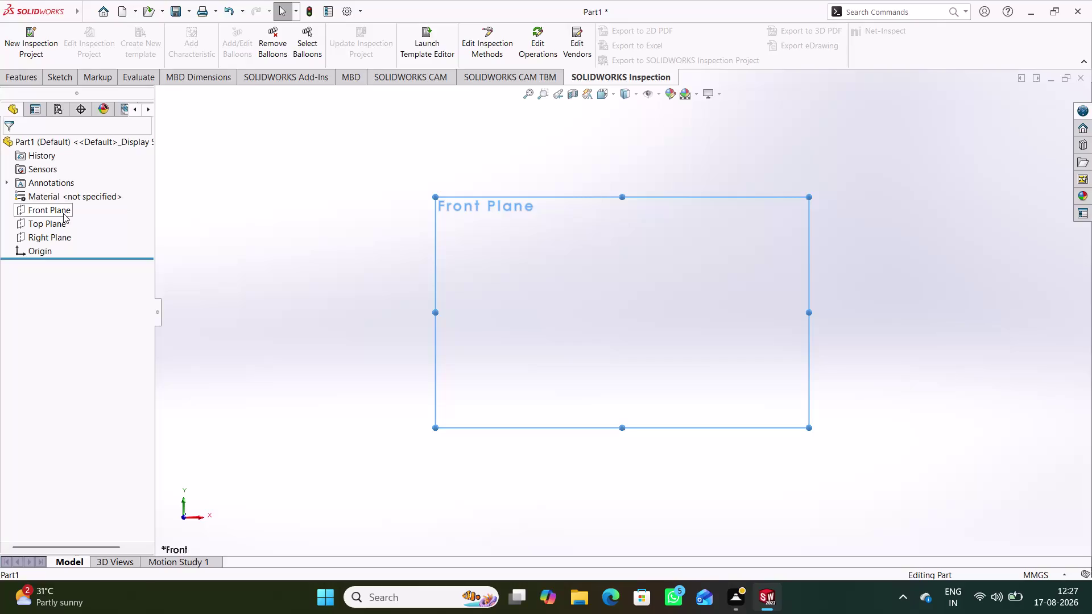
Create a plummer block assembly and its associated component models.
Start a new sketch on the Front Plane with the Line tool active.
click(76, 199)
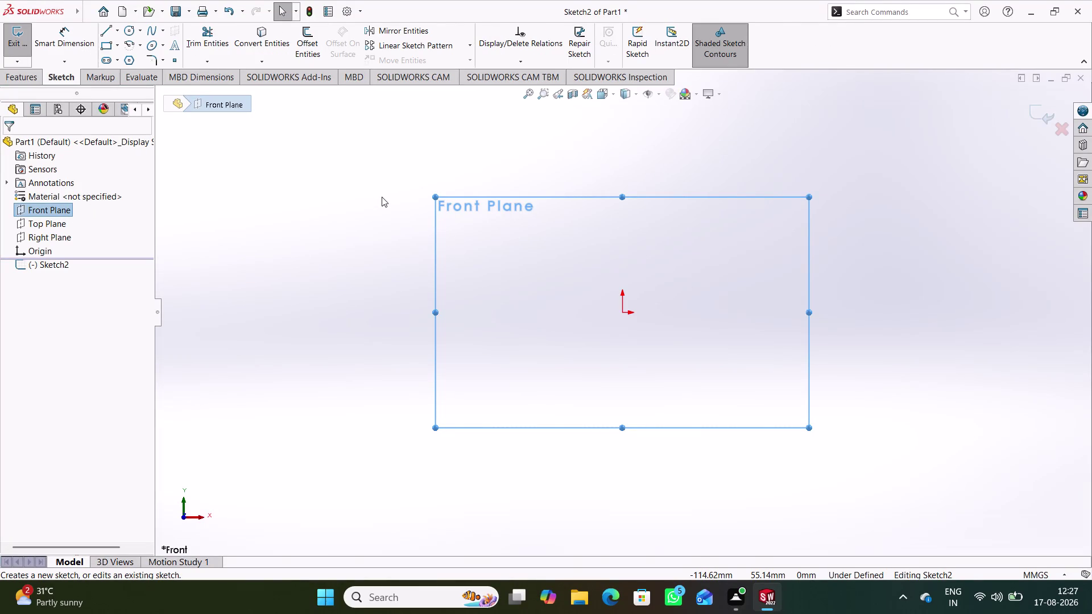
click(103, 31)
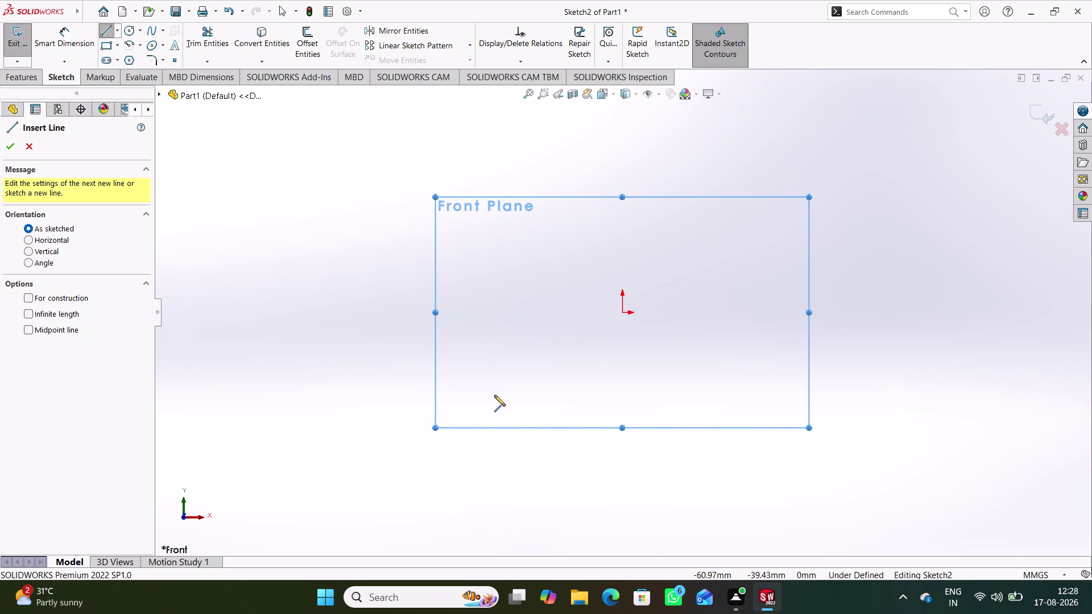
Draw the bottom feet, long base edge, slanted right side, right ledge, corner and tab side.
click(444, 415)
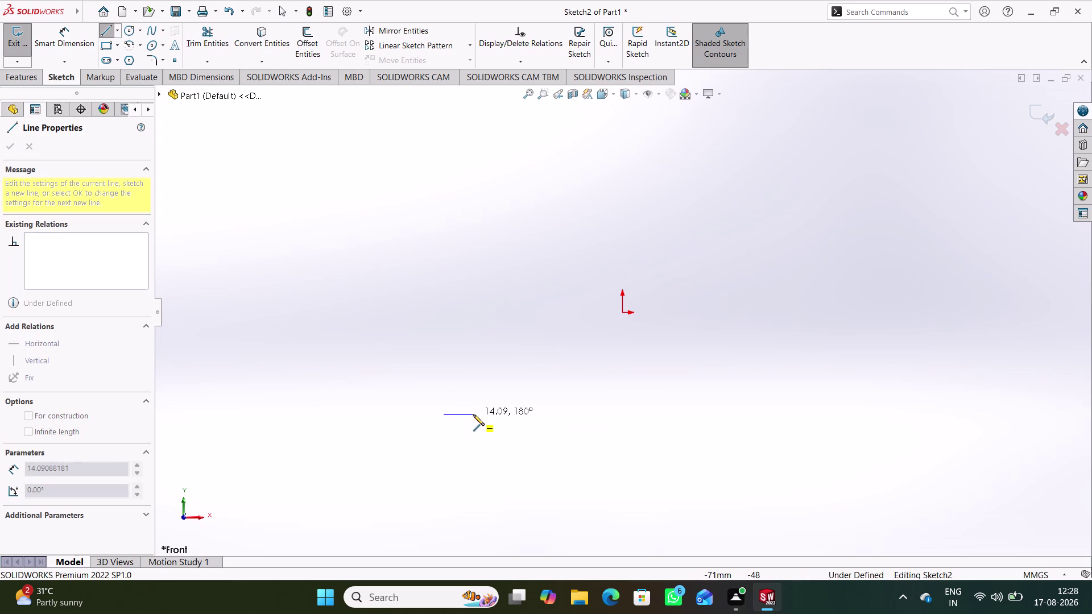
click(473, 414)
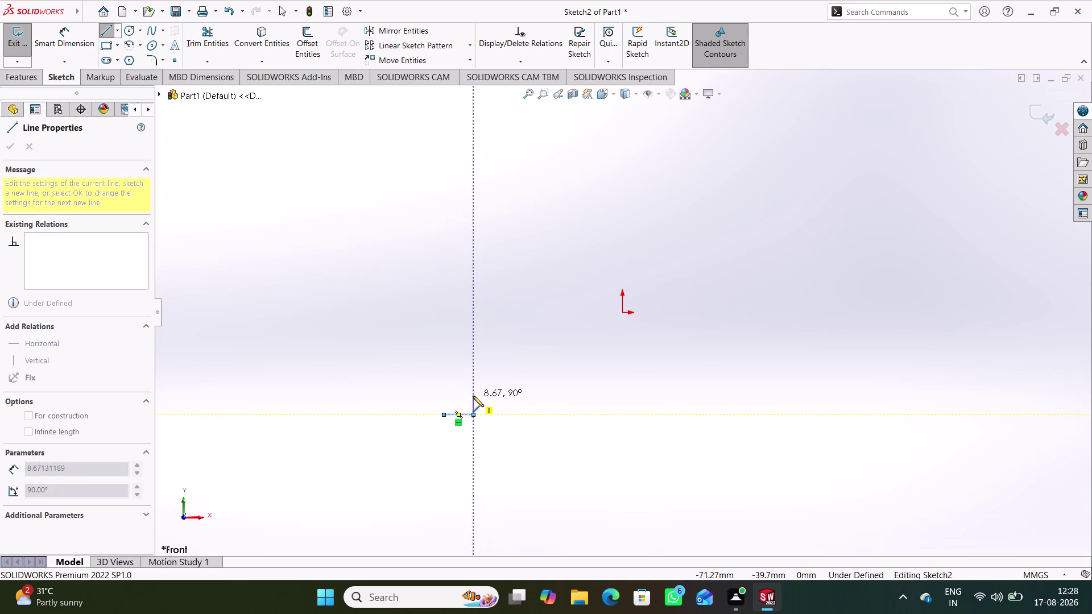
click(473, 396)
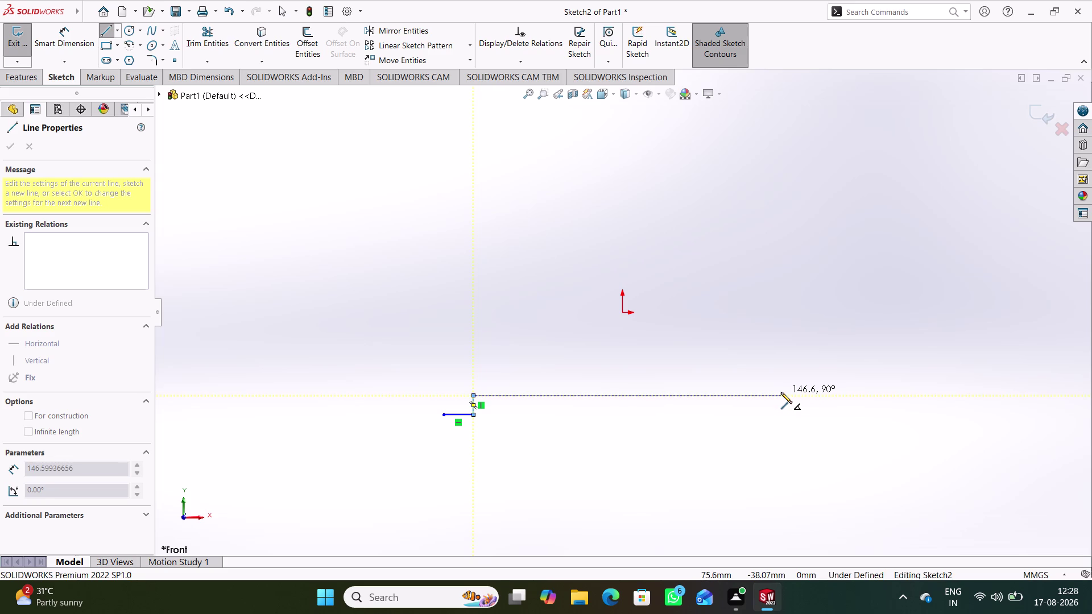
click(780, 392)
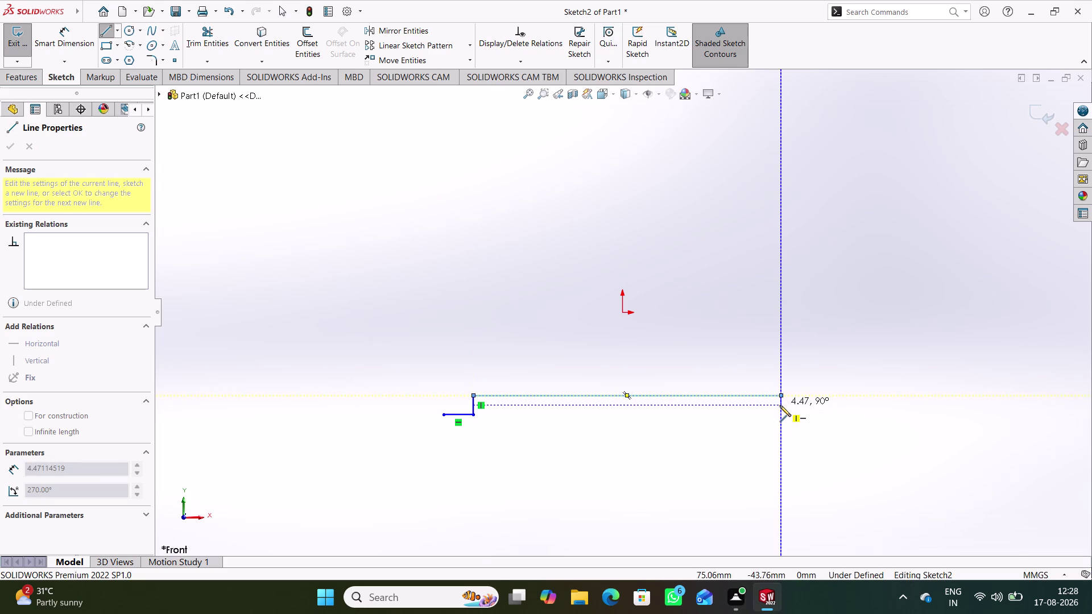
click(779, 415)
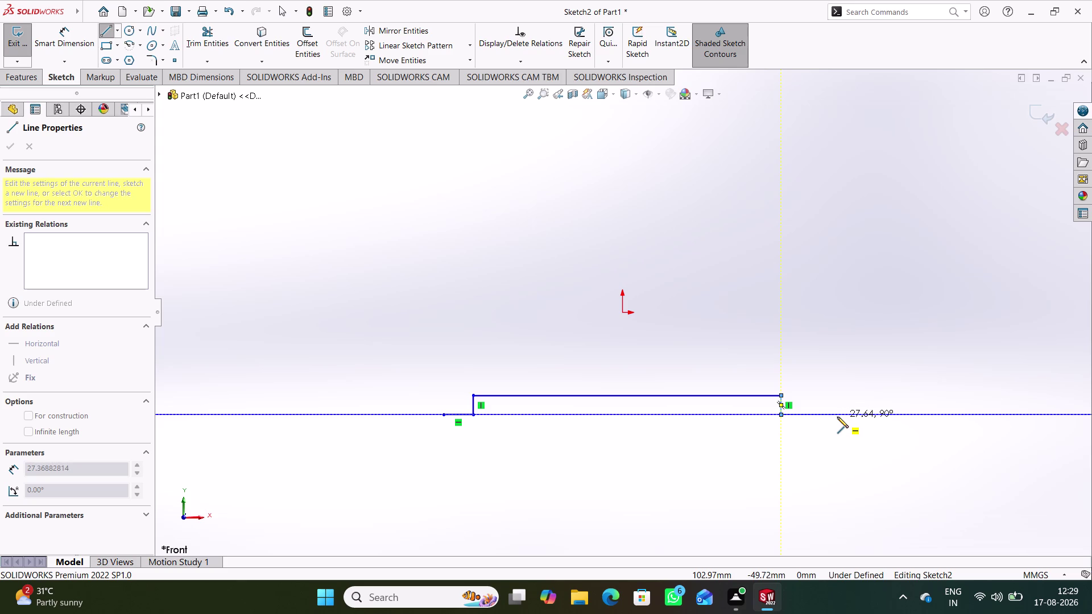
click(837, 417)
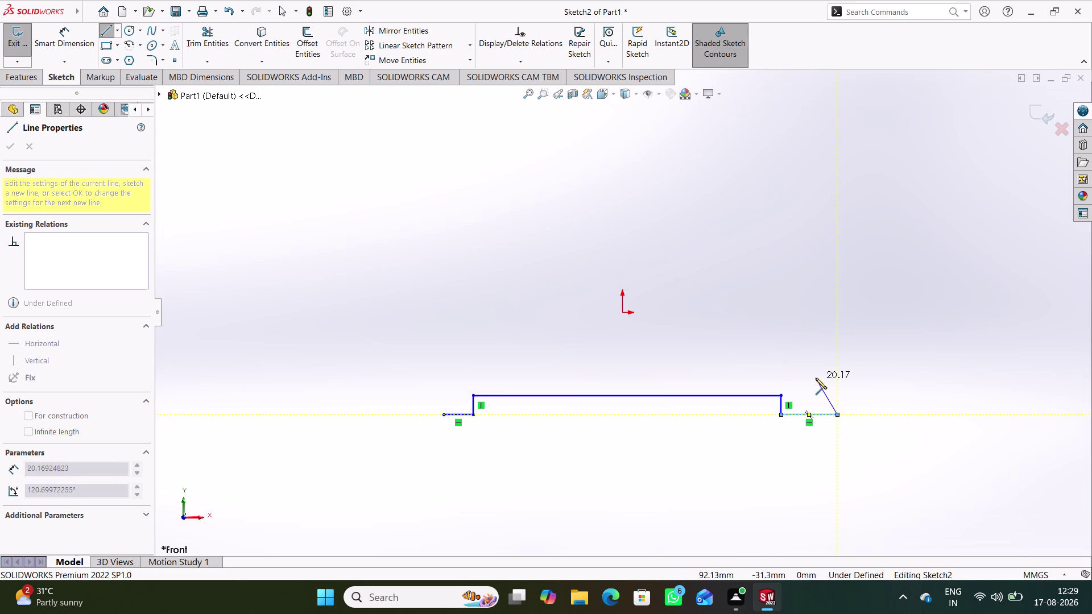
click(803, 352)
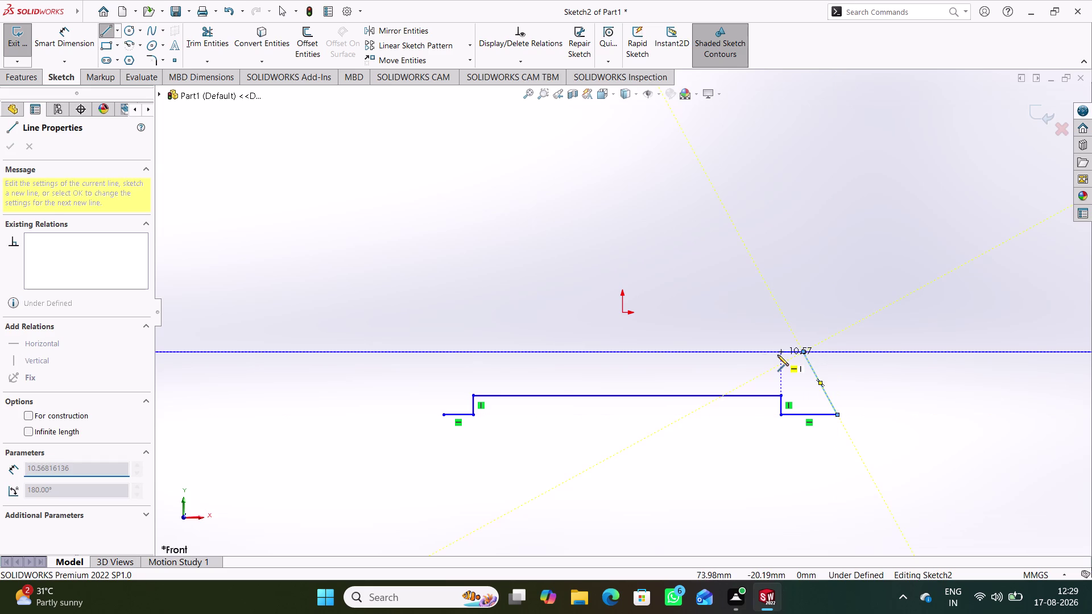
click(738, 356)
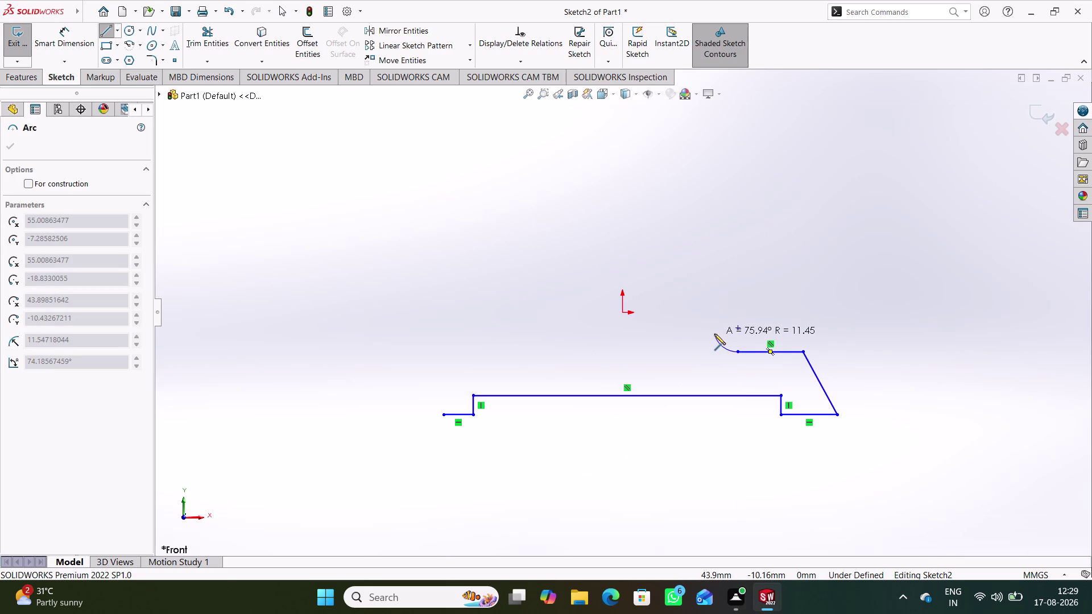
click(716, 331)
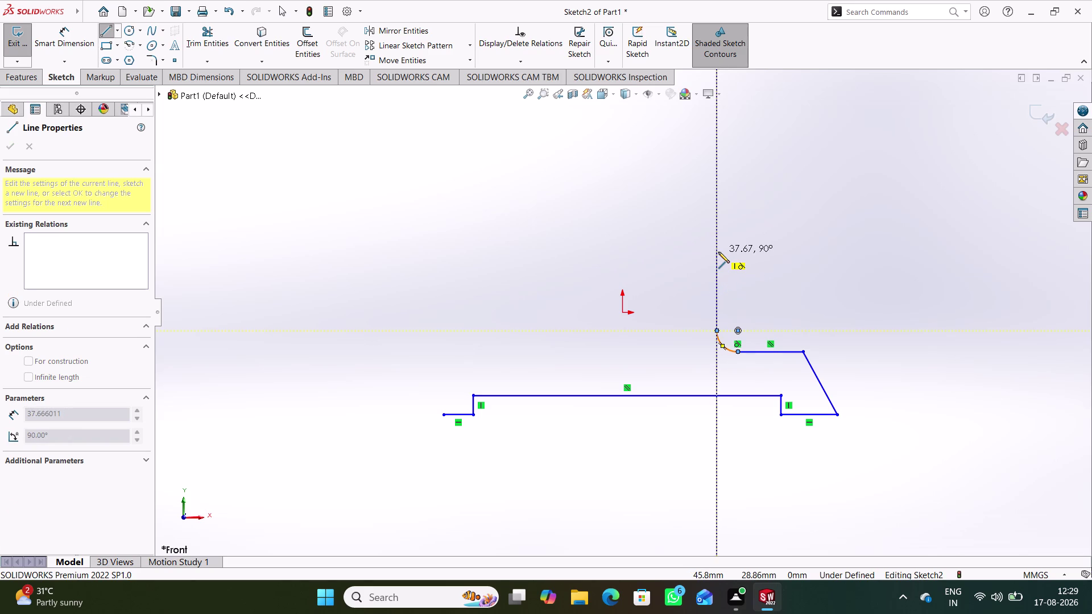
click(718, 252)
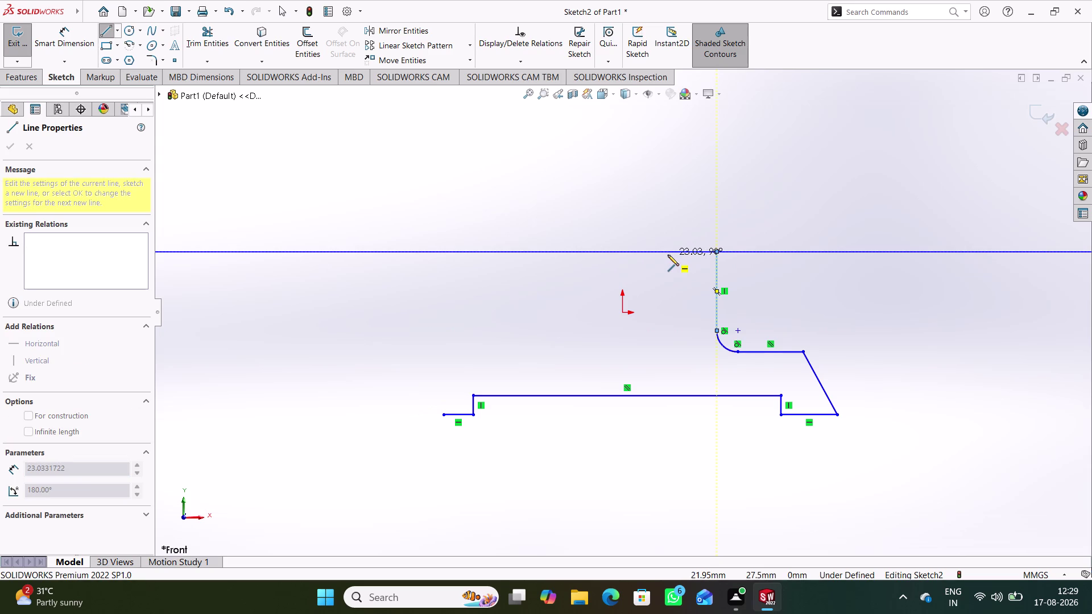
Continue the line chain across the right tab top, the central slot and the left tab.
click(668, 255)
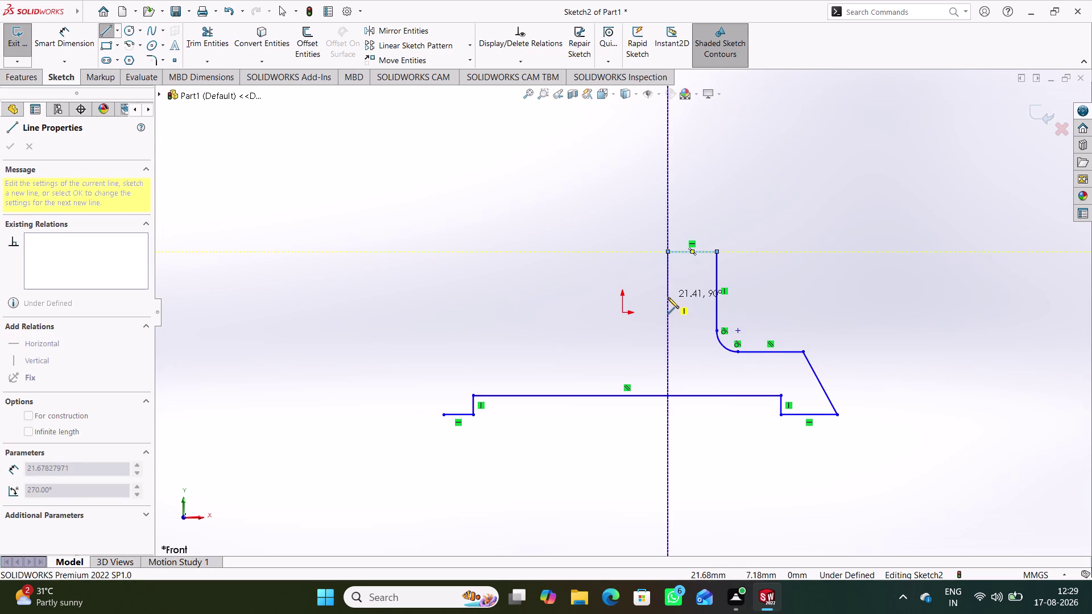
click(668, 310)
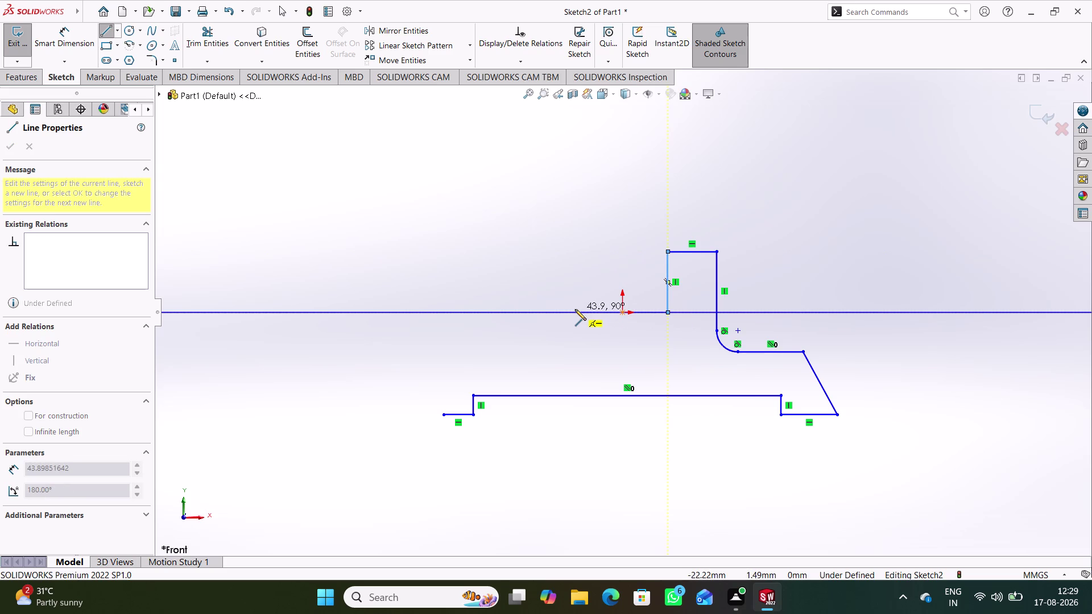
click(570, 311)
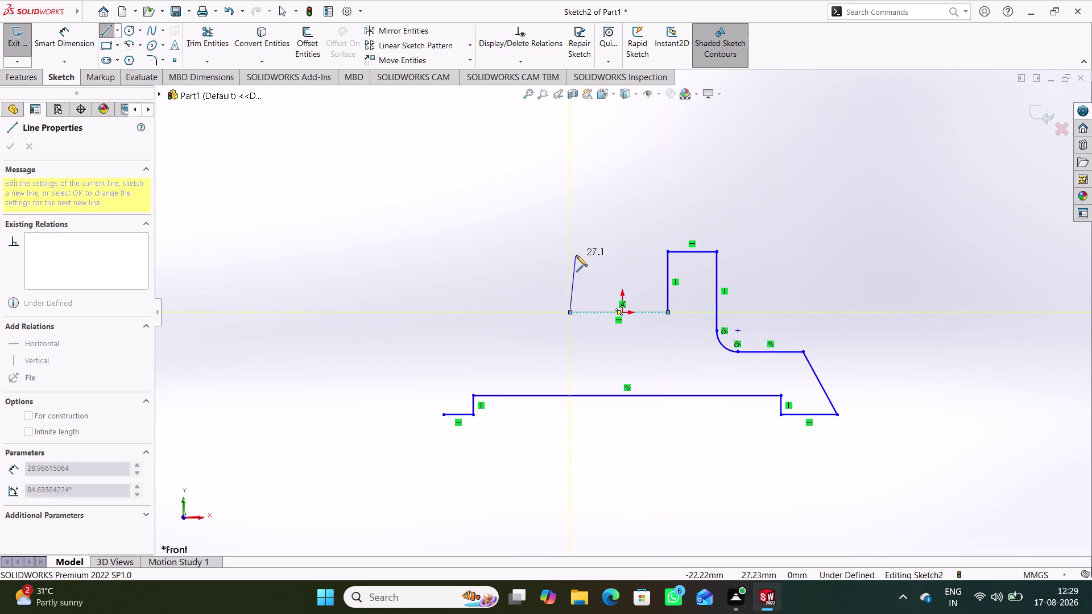
click(570, 252)
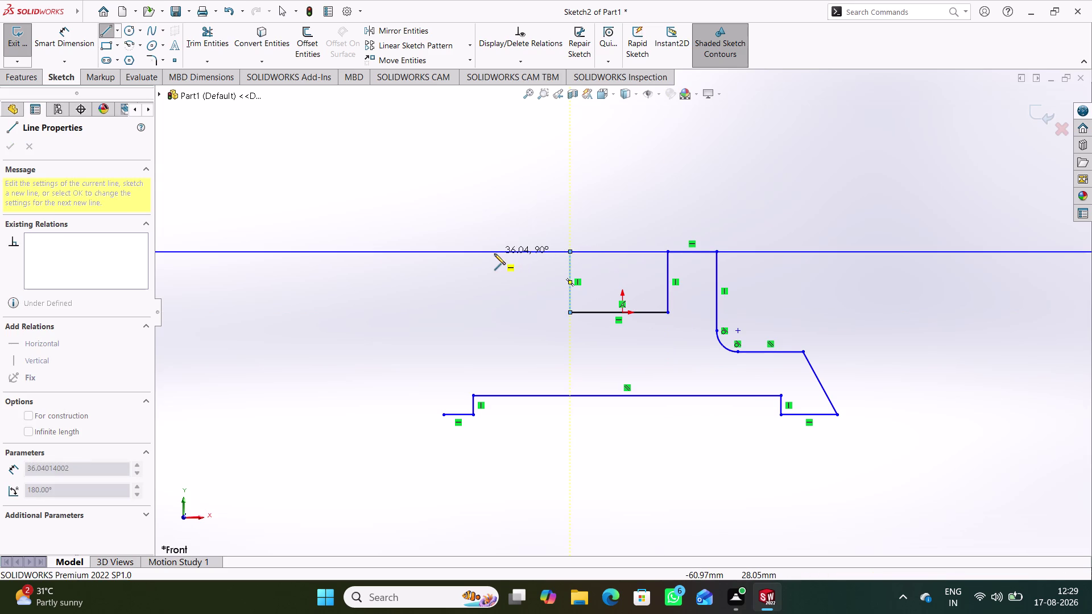
click(521, 255)
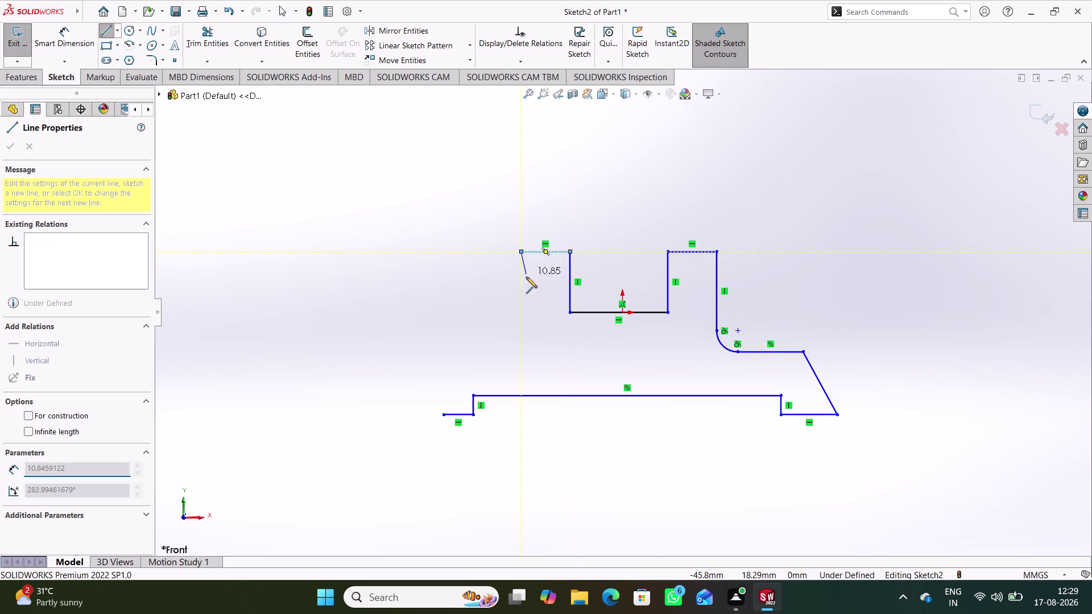
click(521, 332)
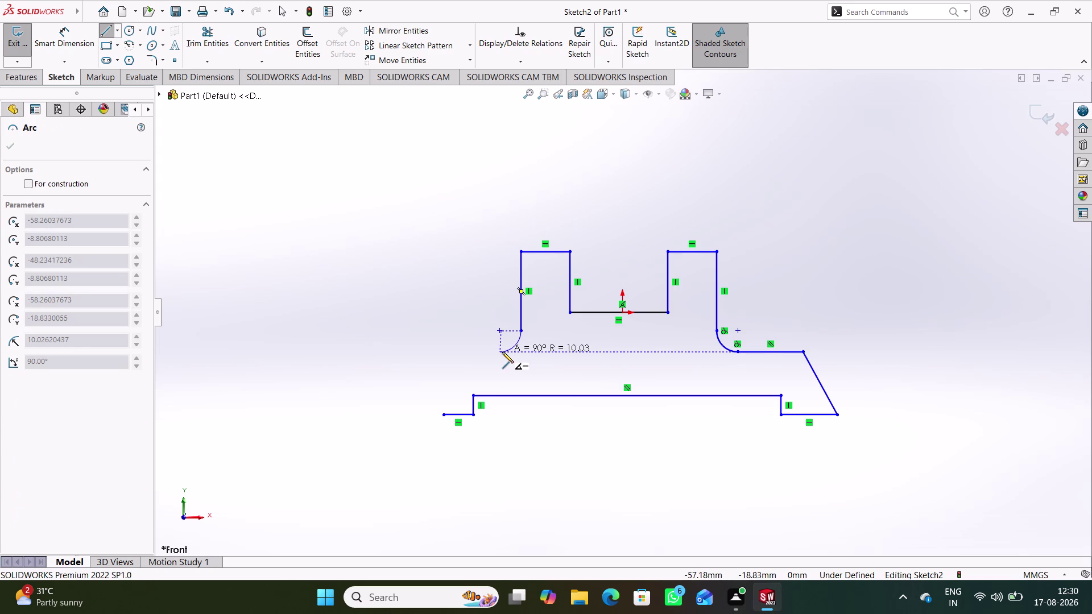
Add the left rounded corner and ledge, close at the start point, and end the chain.
click(502, 352)
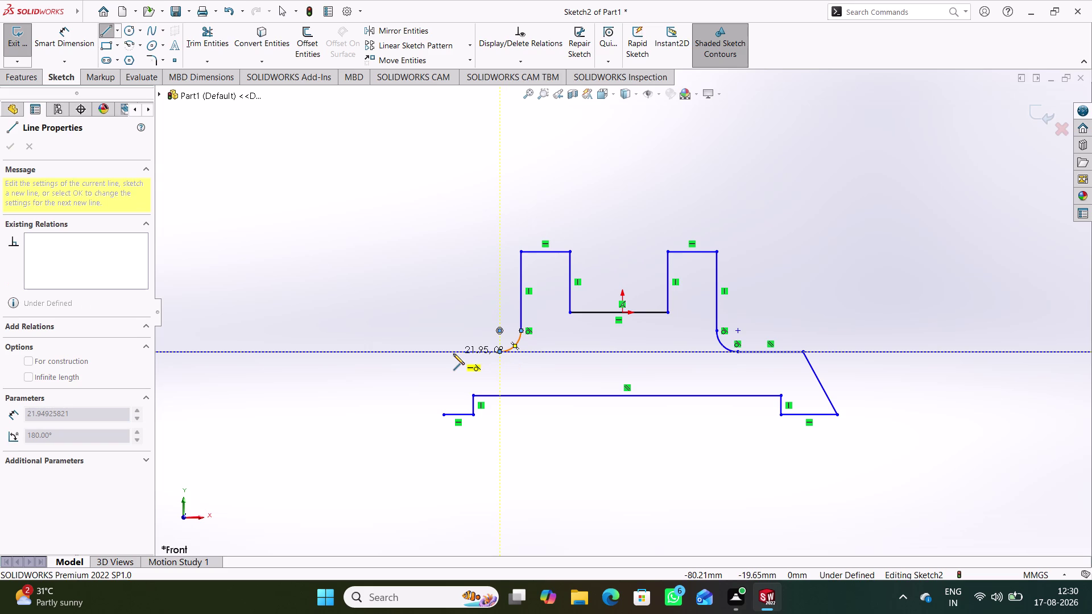
click(453, 354)
click(445, 414)
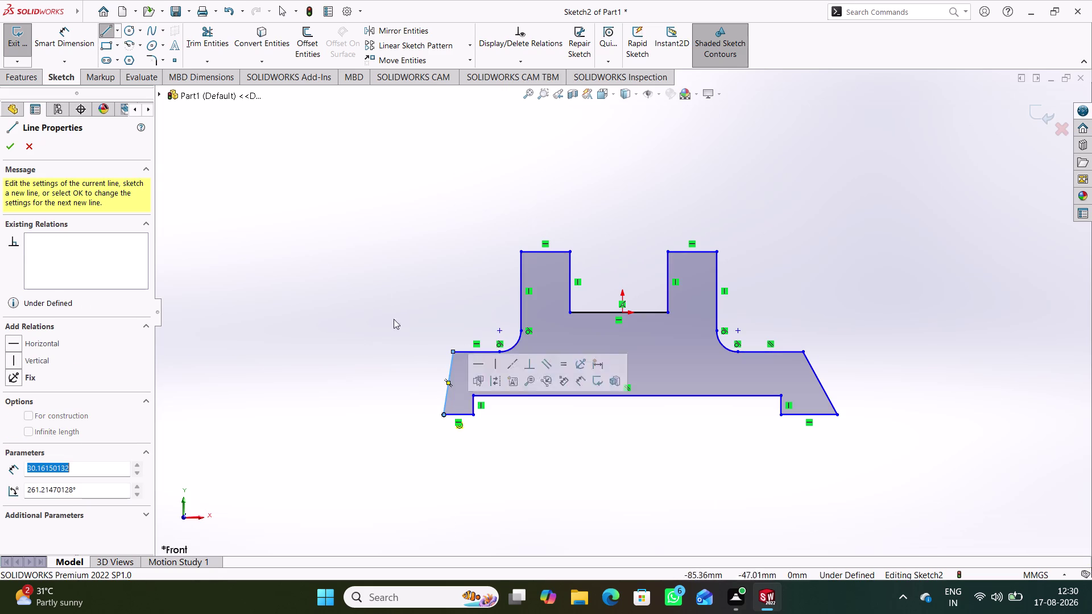
right_click(366, 283)
click(400, 292)
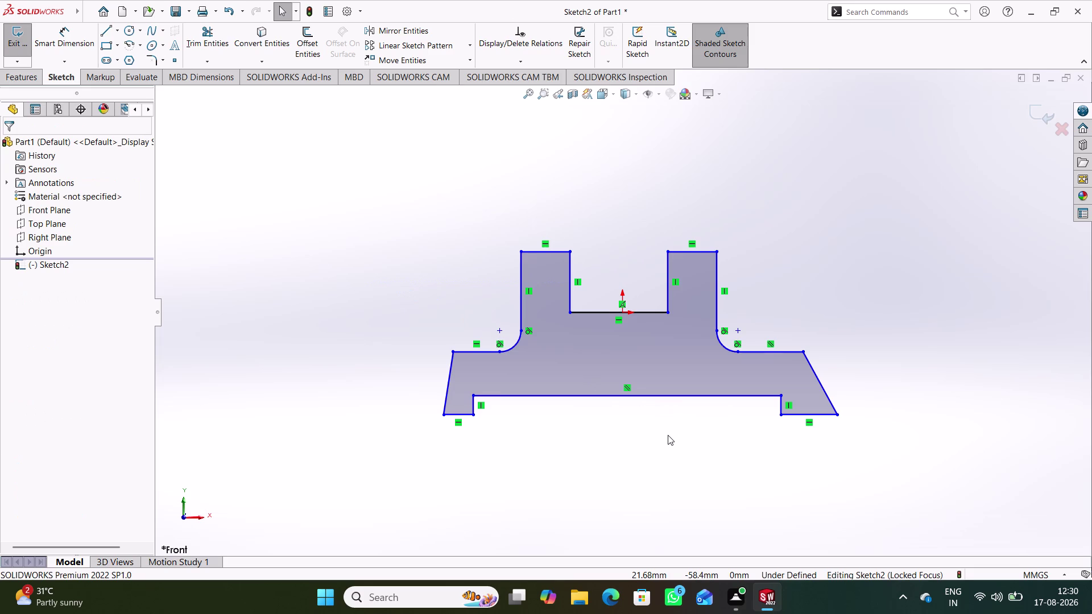
click(654, 449)
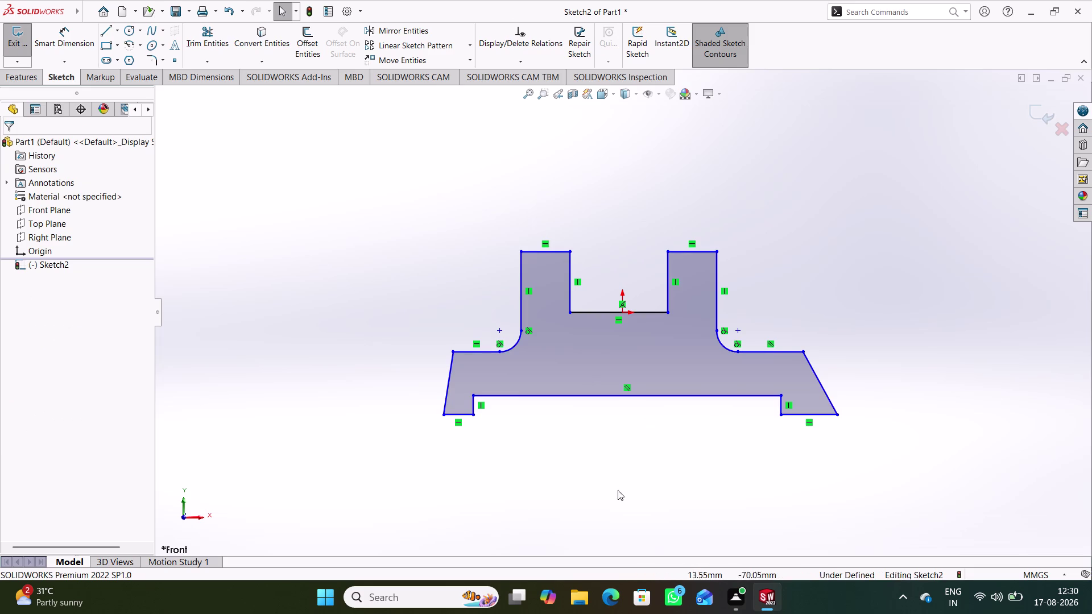
Draw a vertical construction centerline from the origin down to the bracket's base edge.
click(111, 26)
click(178, 114)
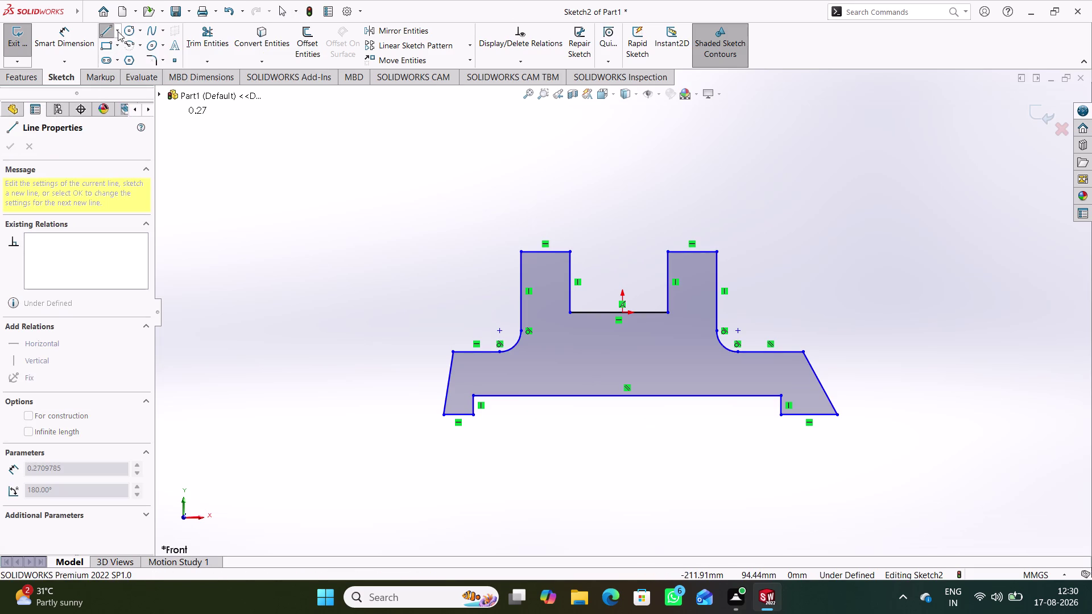
click(117, 32)
click(133, 60)
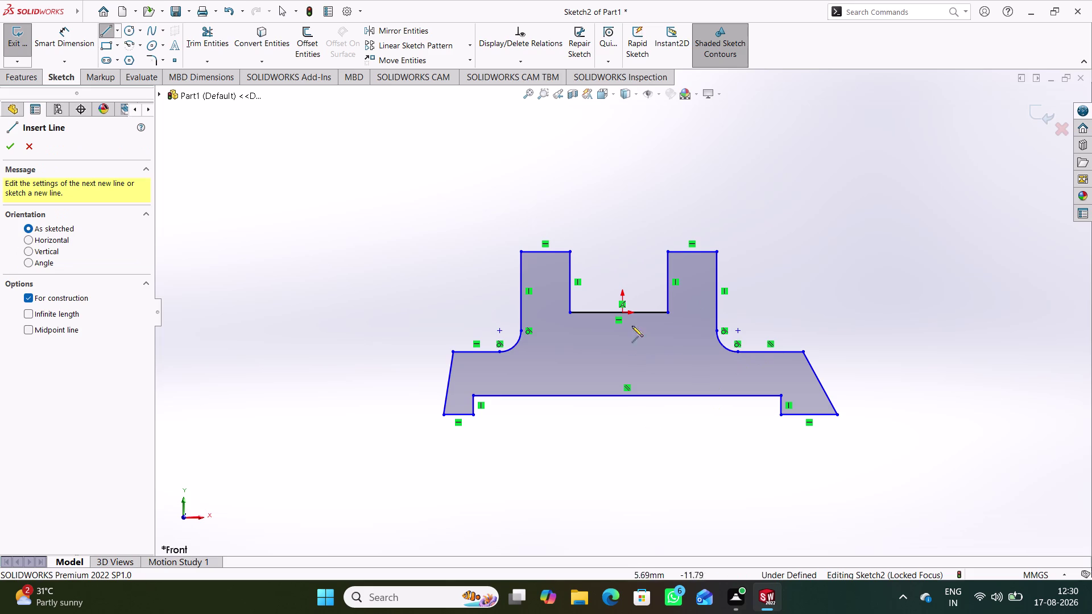
click(621, 311)
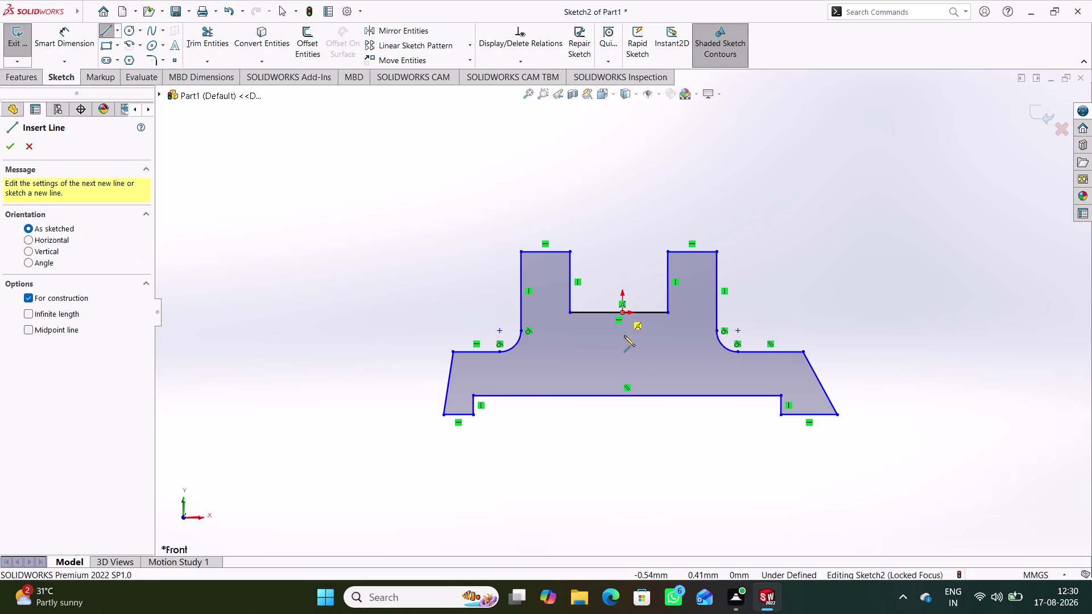
click(622, 398)
right_click(446, 256)
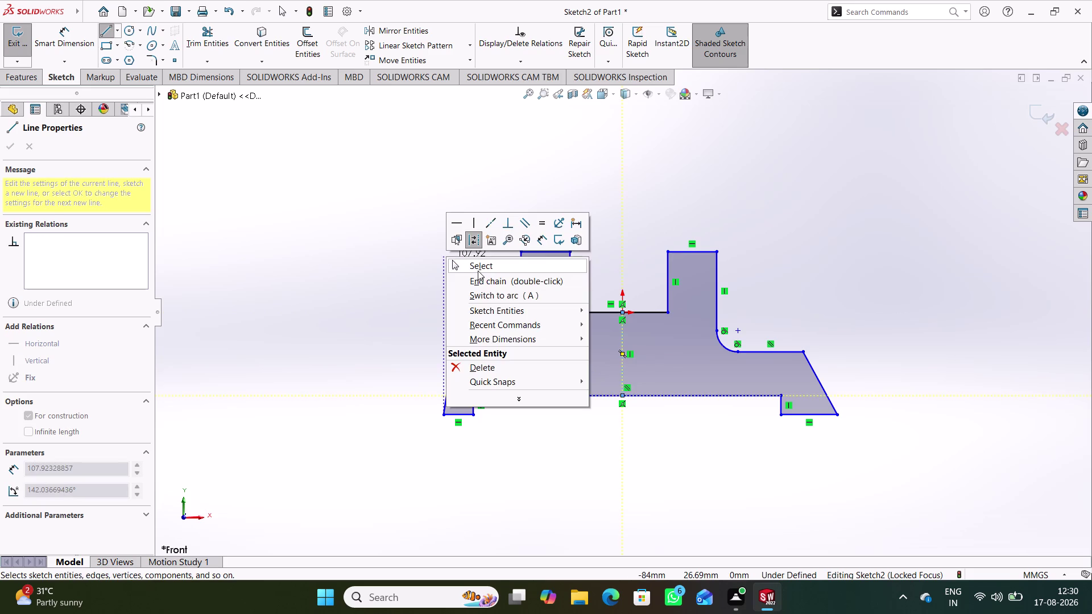
click(478, 264)
click(571, 422)
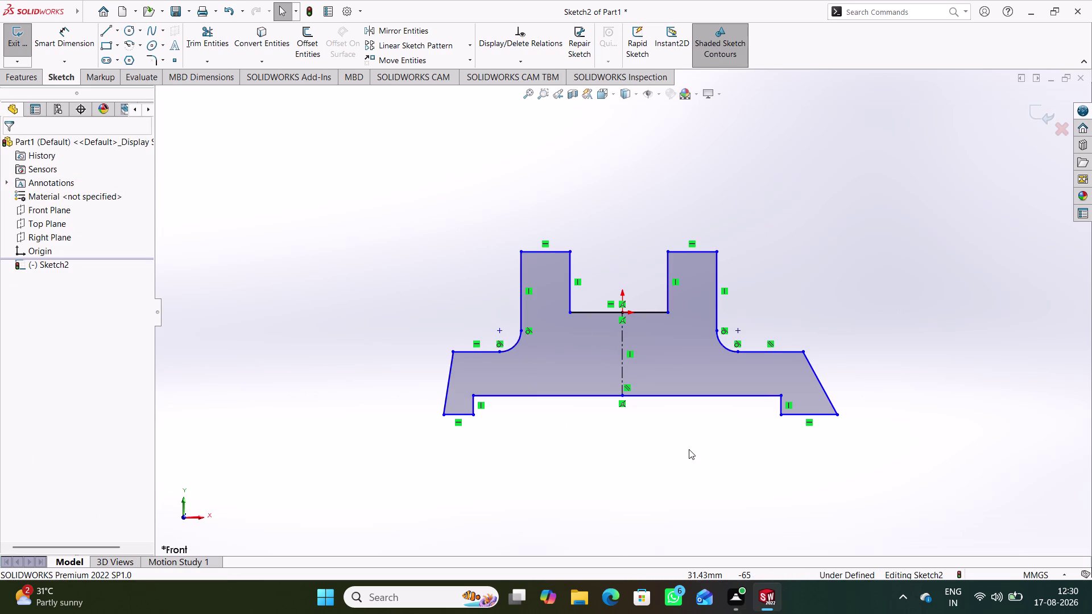
Make the two slanted sides symmetric about the centreline.
click(823, 386)
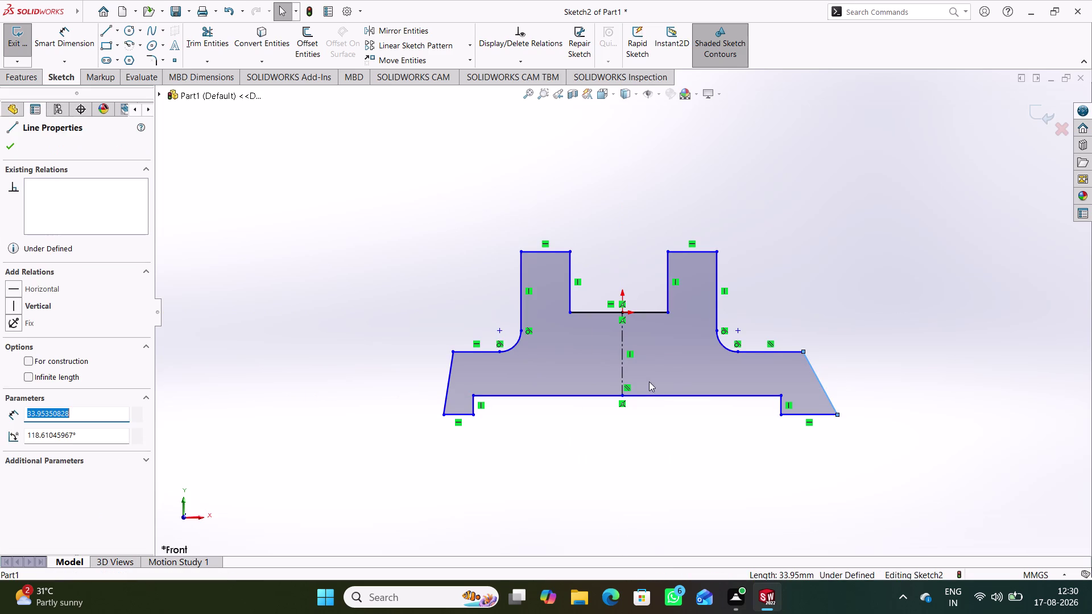
click(623, 367)
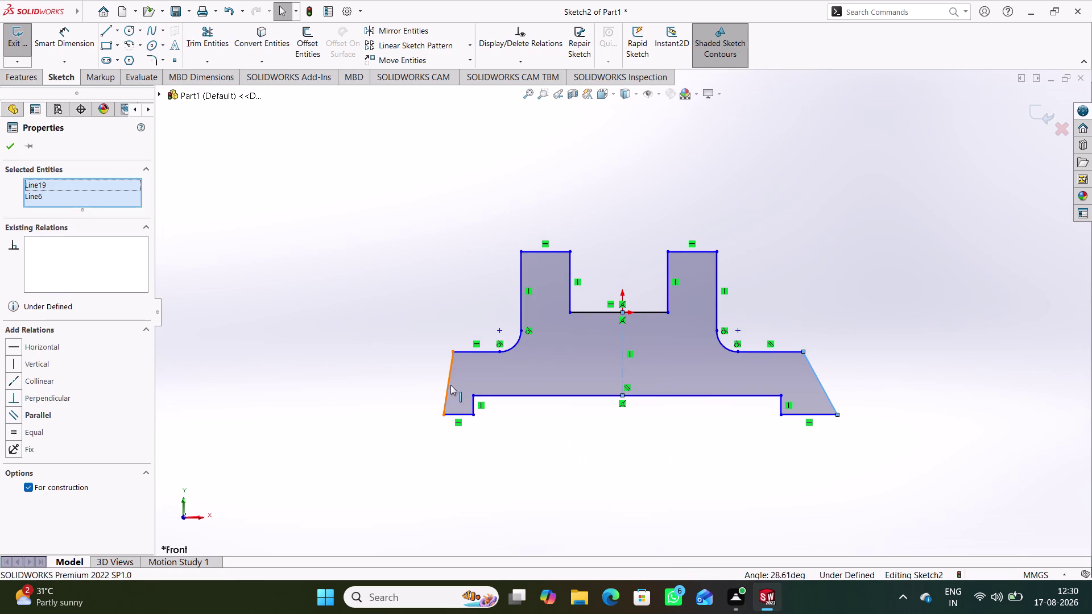
click(450, 384)
right_click(407, 272)
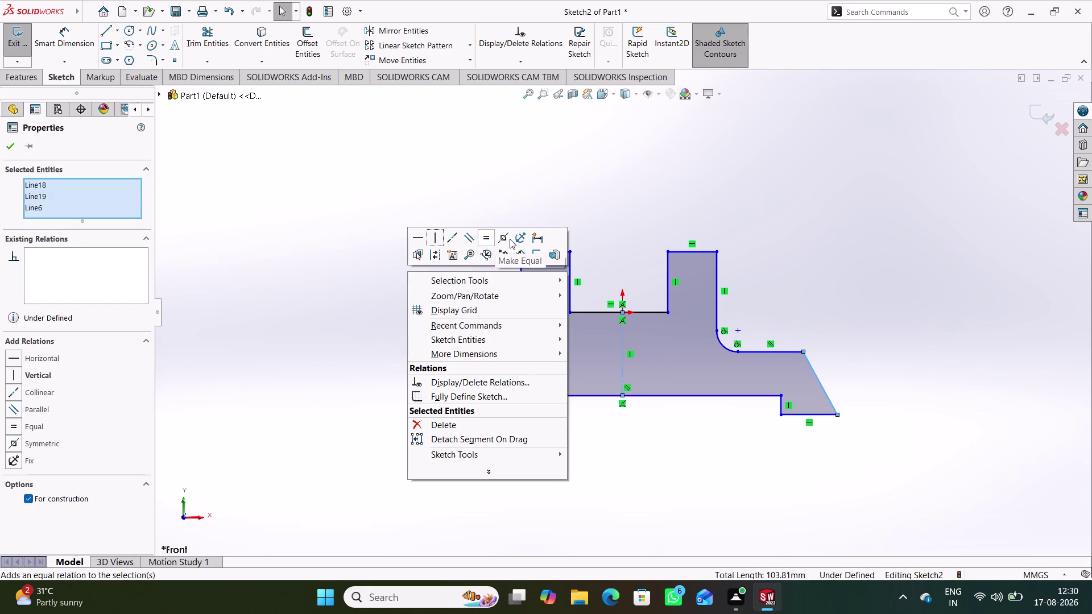
click(504, 239)
click(466, 496)
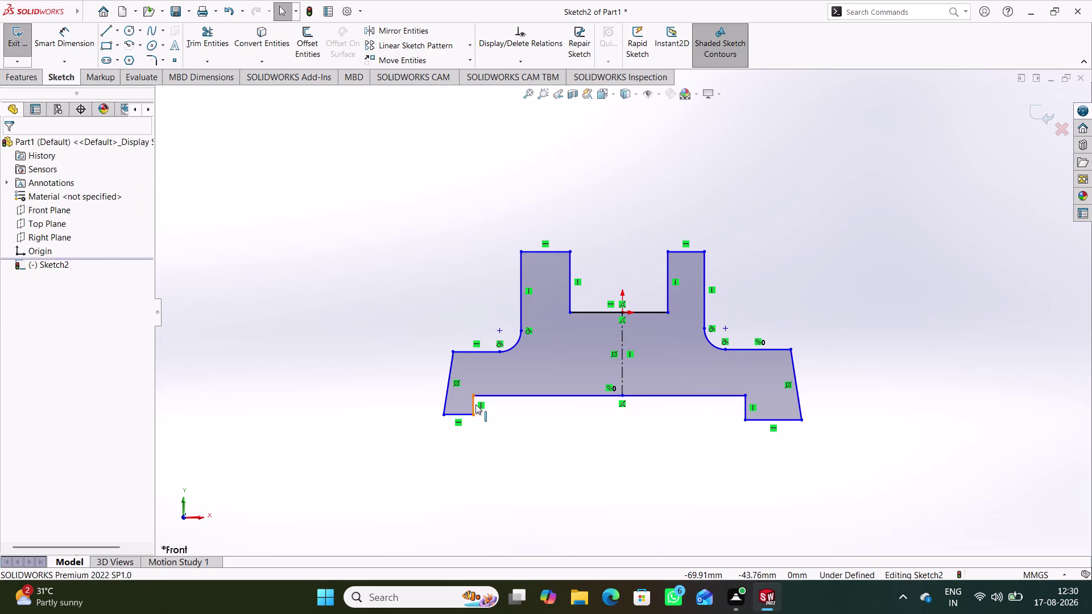
Make the left and right bottom leg edges symmetric about the centreline.
click(476, 404)
click(744, 413)
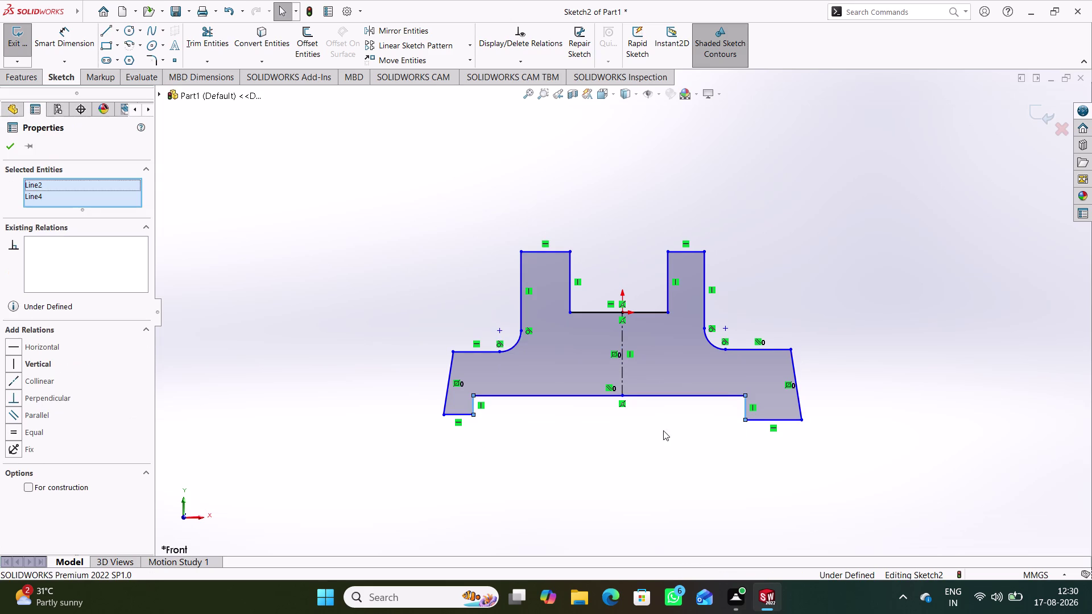
click(623, 375)
right_click(564, 460)
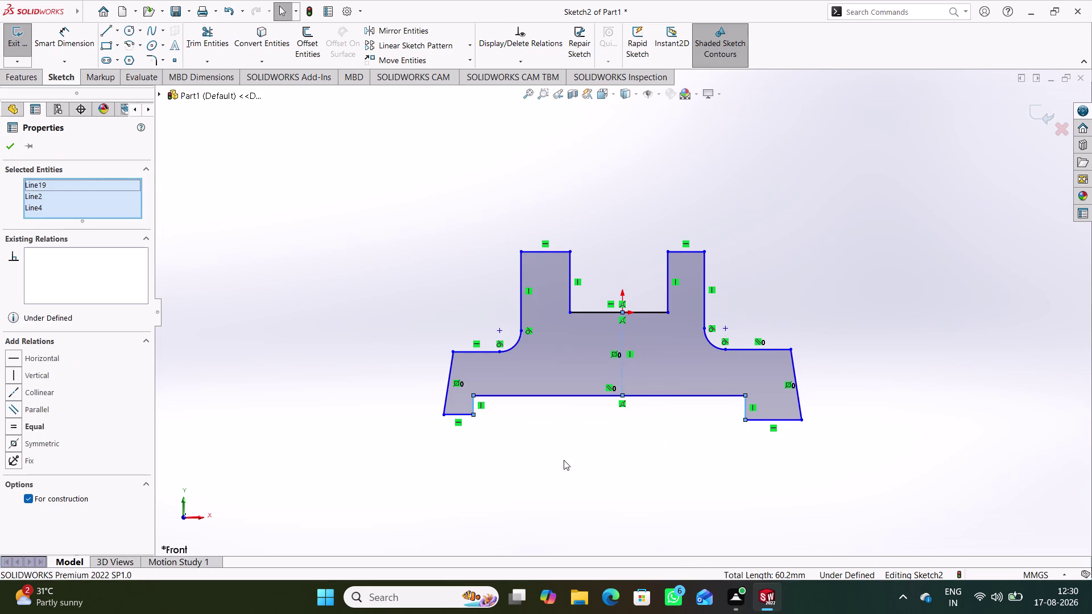
click(661, 376)
click(651, 459)
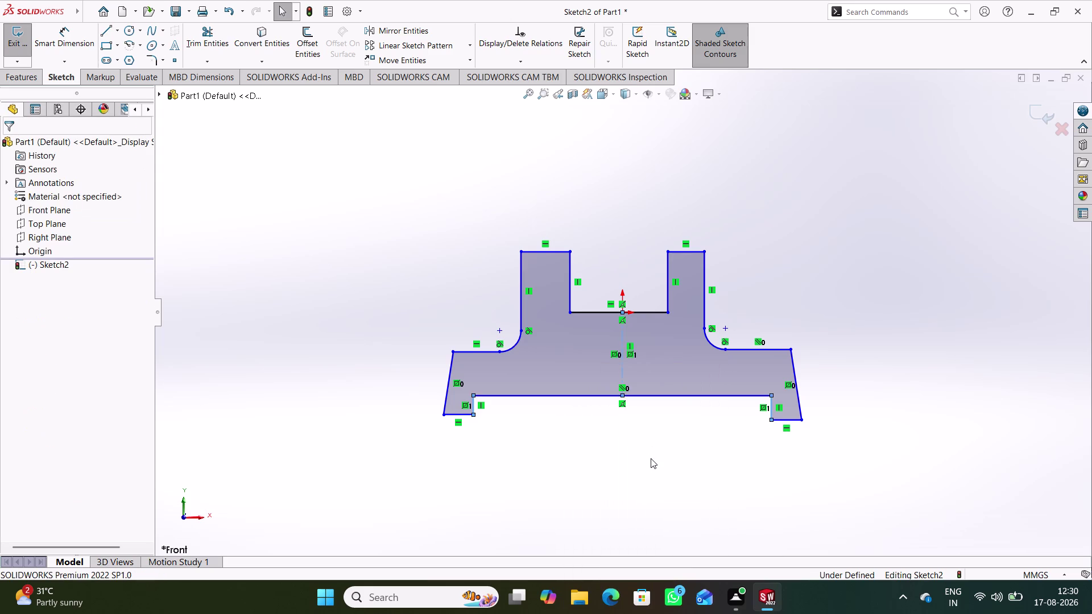
Make the left and right bottom foot edges collinear.
click(465, 416)
click(781, 419)
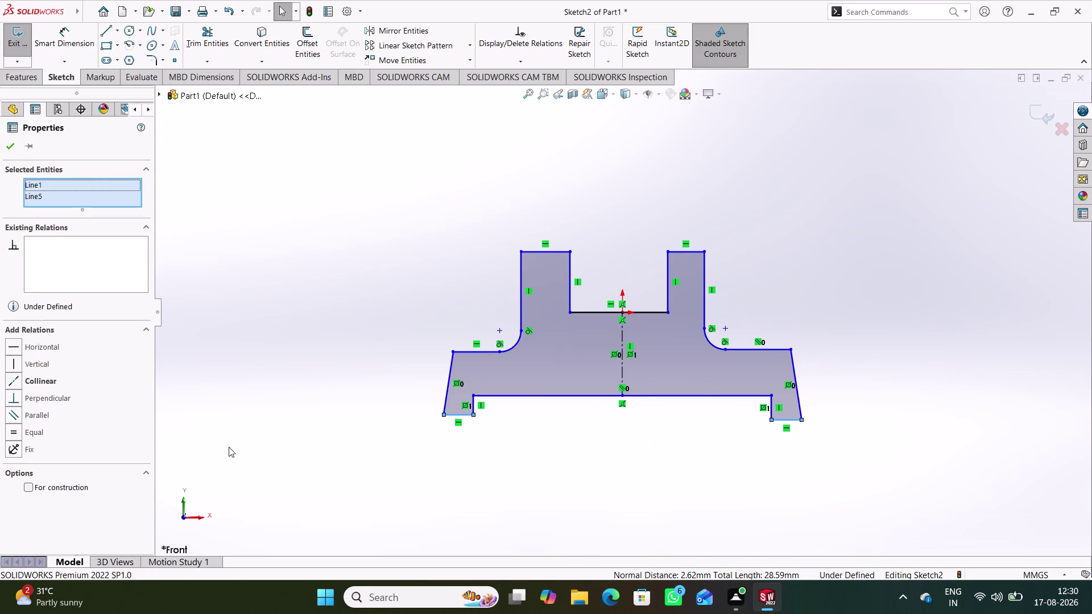
right_click(237, 417)
click(284, 374)
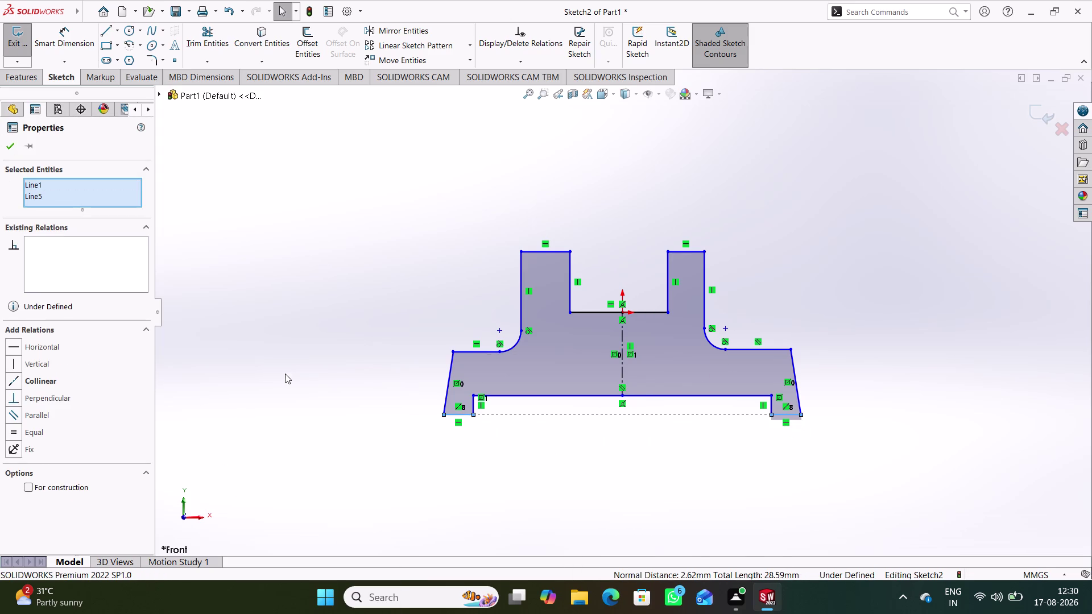
click(505, 434)
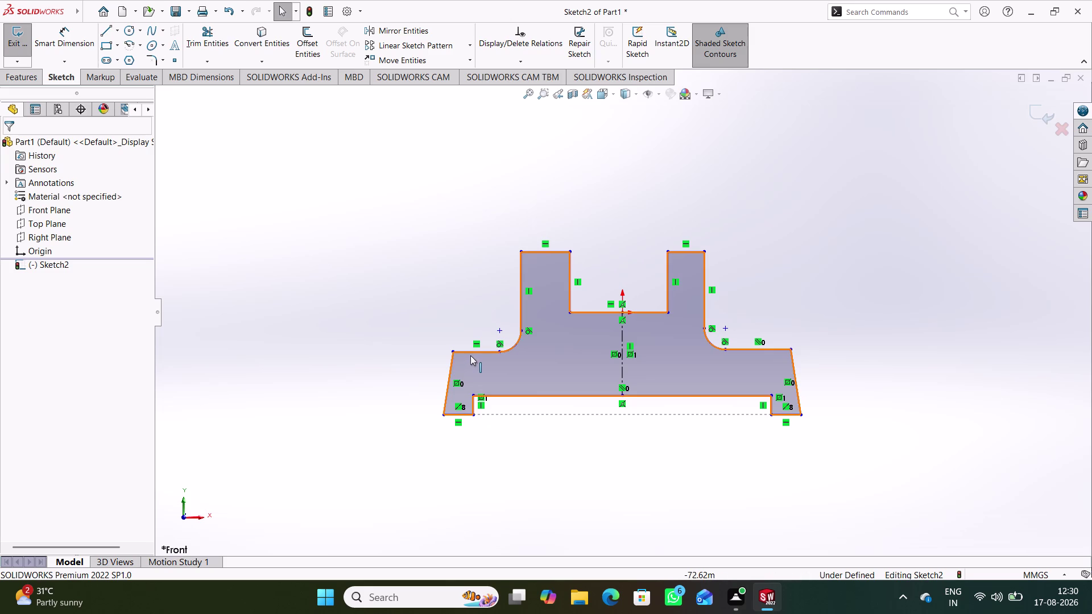
Make the left and right top shoulder edges collinear.
click(470, 355)
click(764, 351)
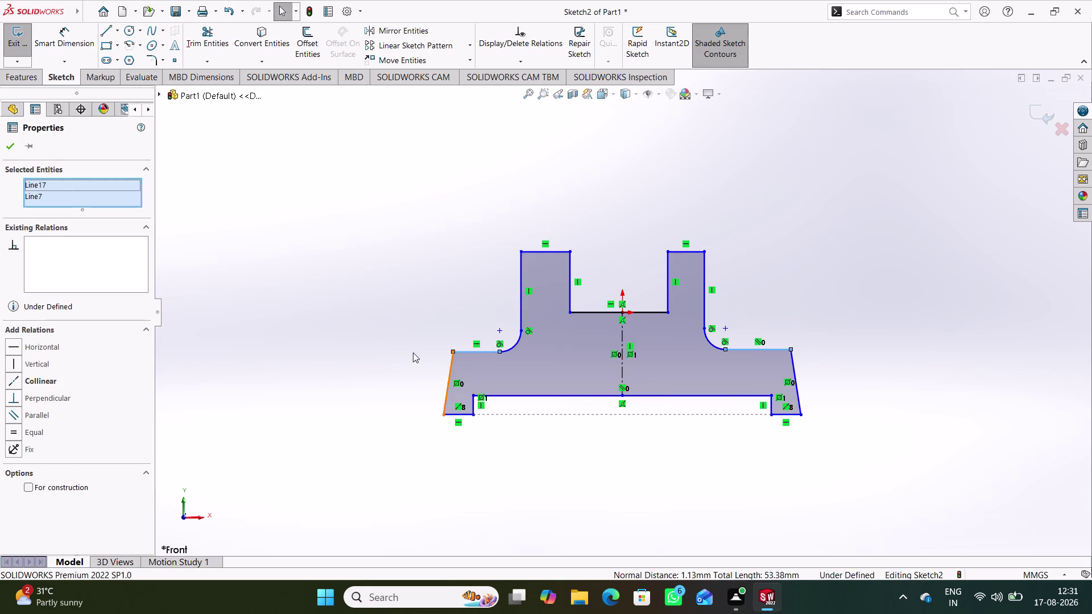
right_click(411, 350)
click(453, 318)
click(584, 458)
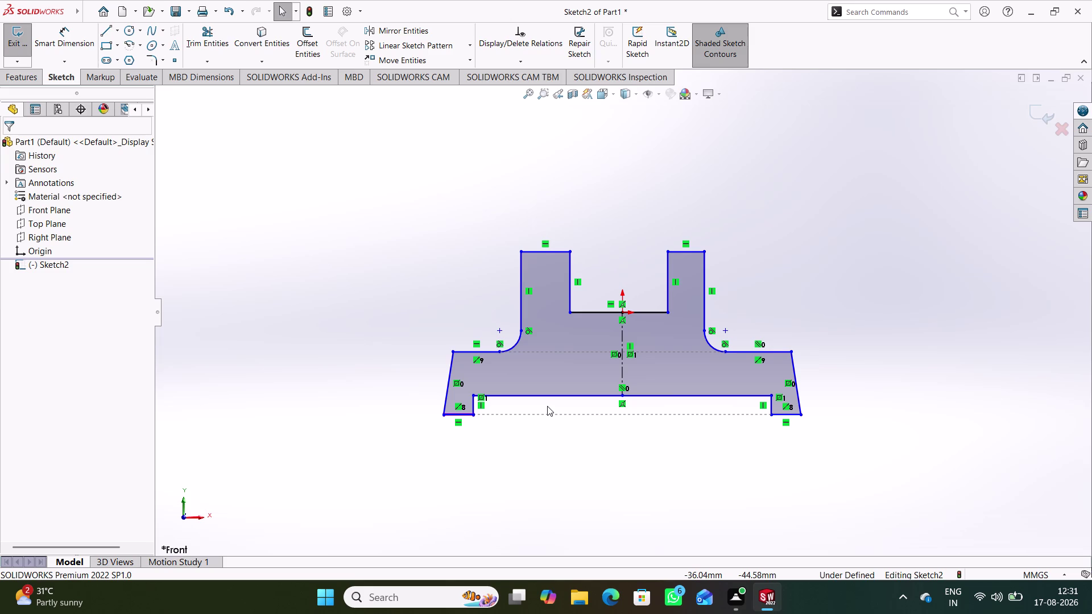
Make the outer walls of both uprights symmetric about the centreline.
click(522, 308)
click(705, 301)
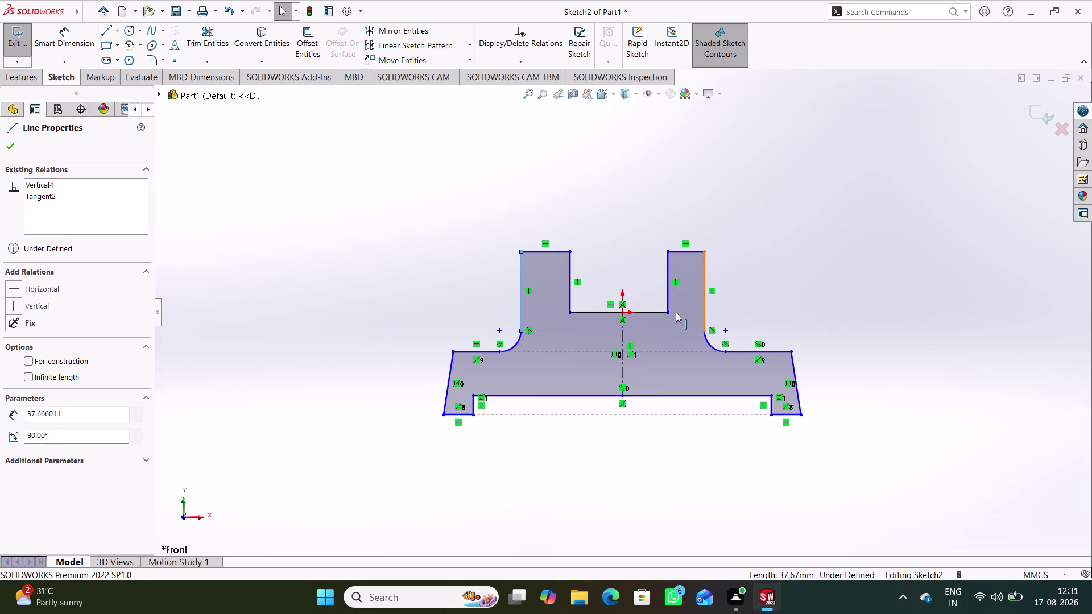
click(621, 336)
right_click(389, 283)
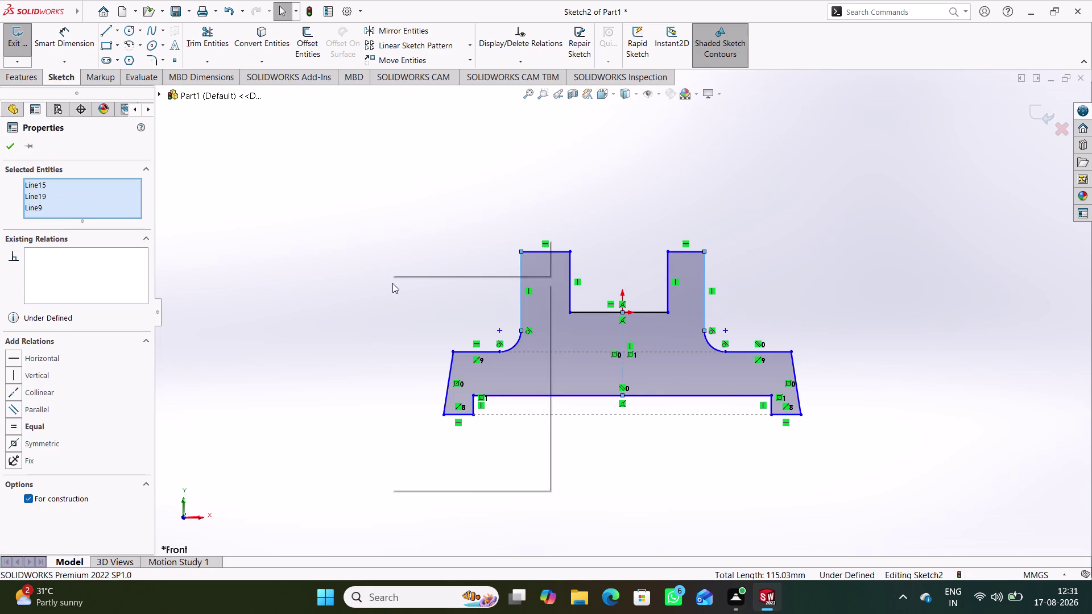
click(485, 250)
click(414, 267)
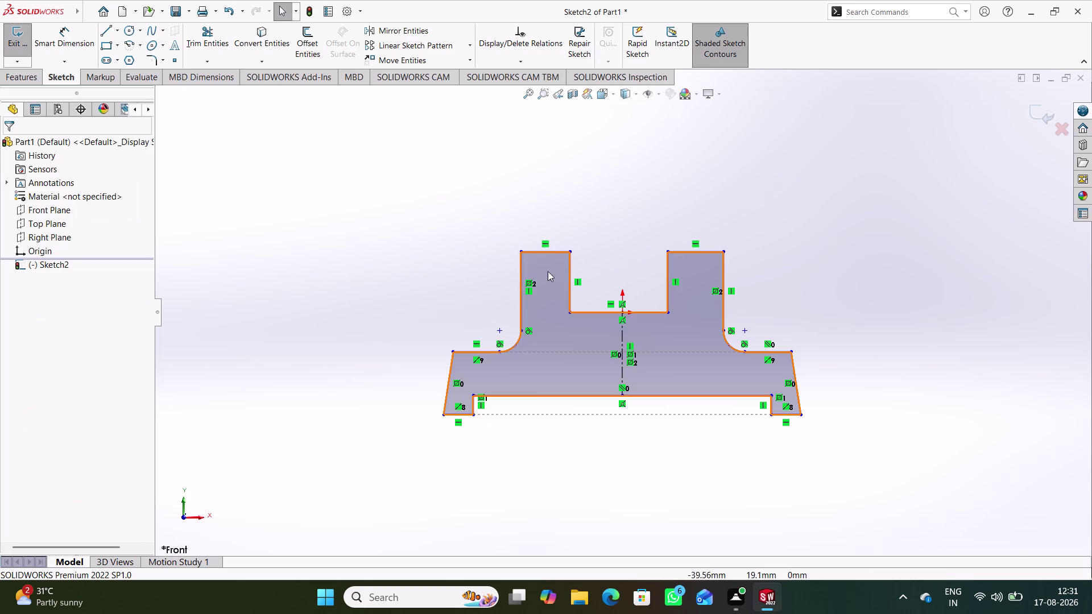
Make the two slot walls symmetric about the centreline.
click(569, 274)
click(624, 327)
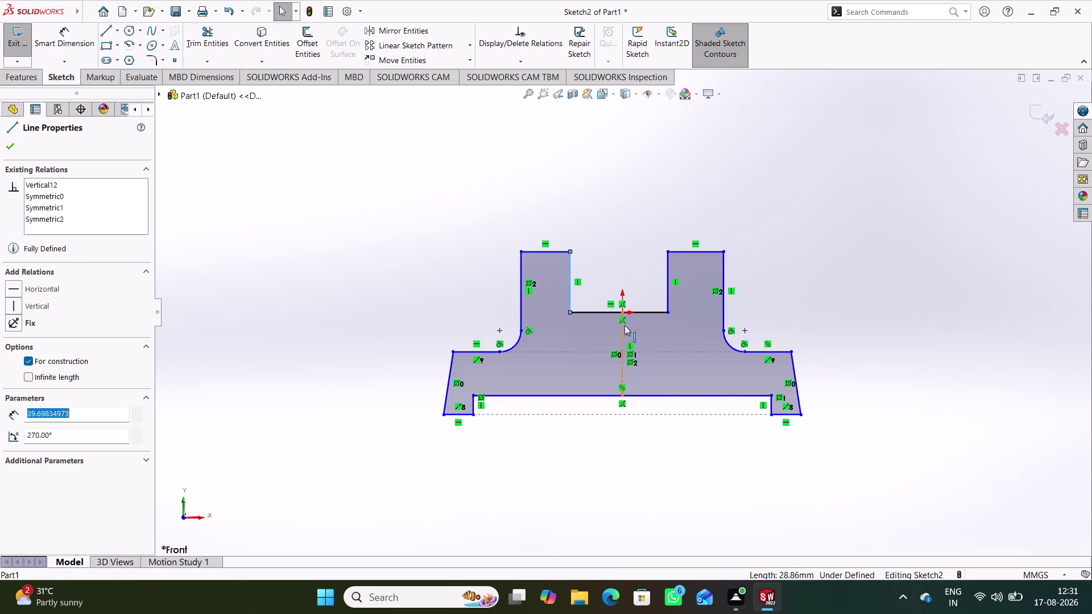
click(665, 294)
right_click(437, 265)
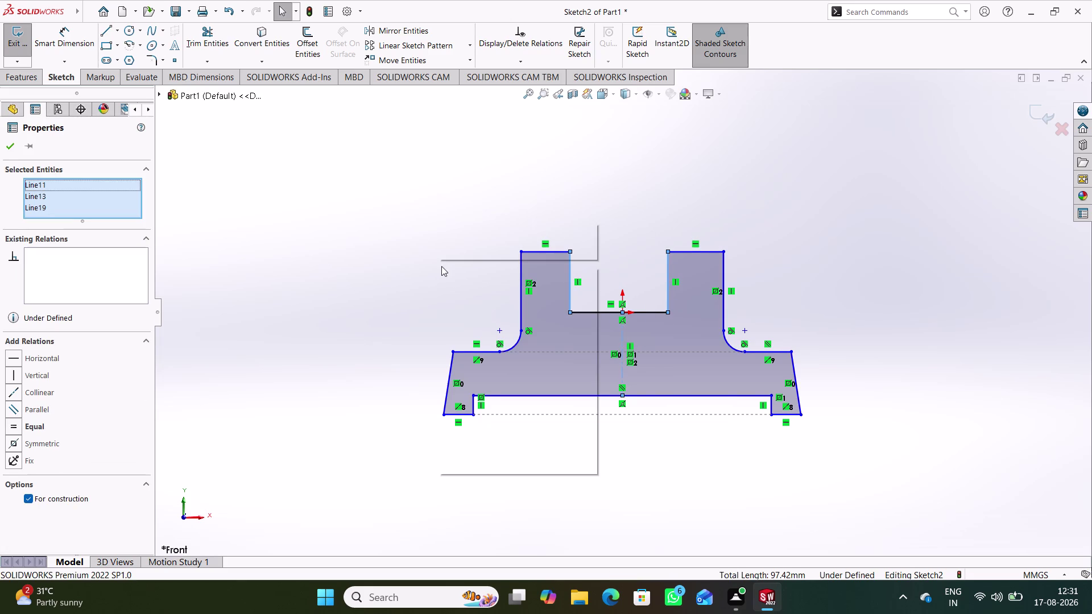
click(534, 235)
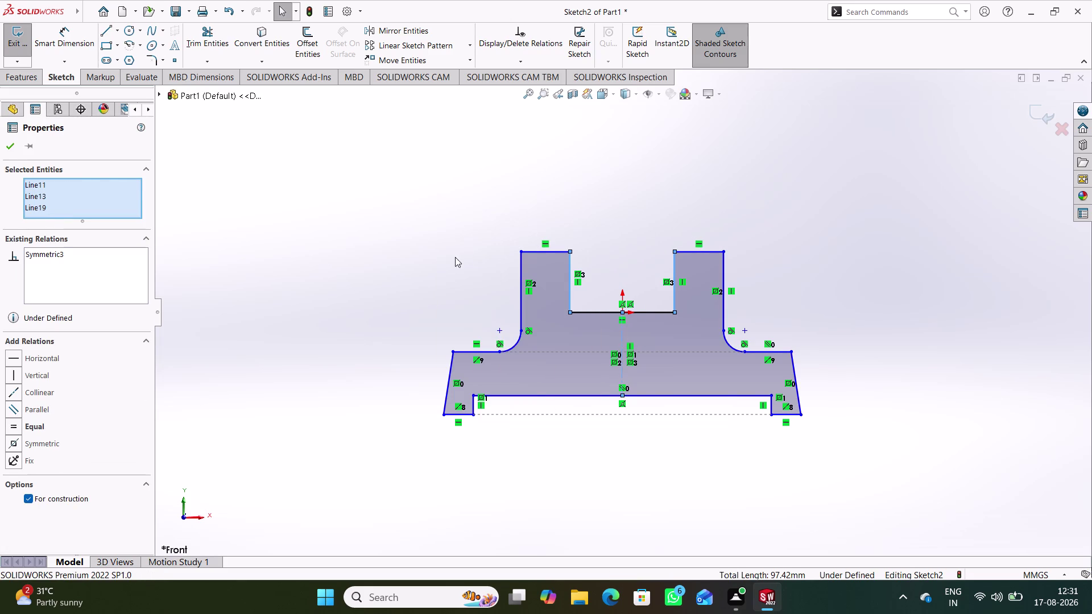
click(446, 262)
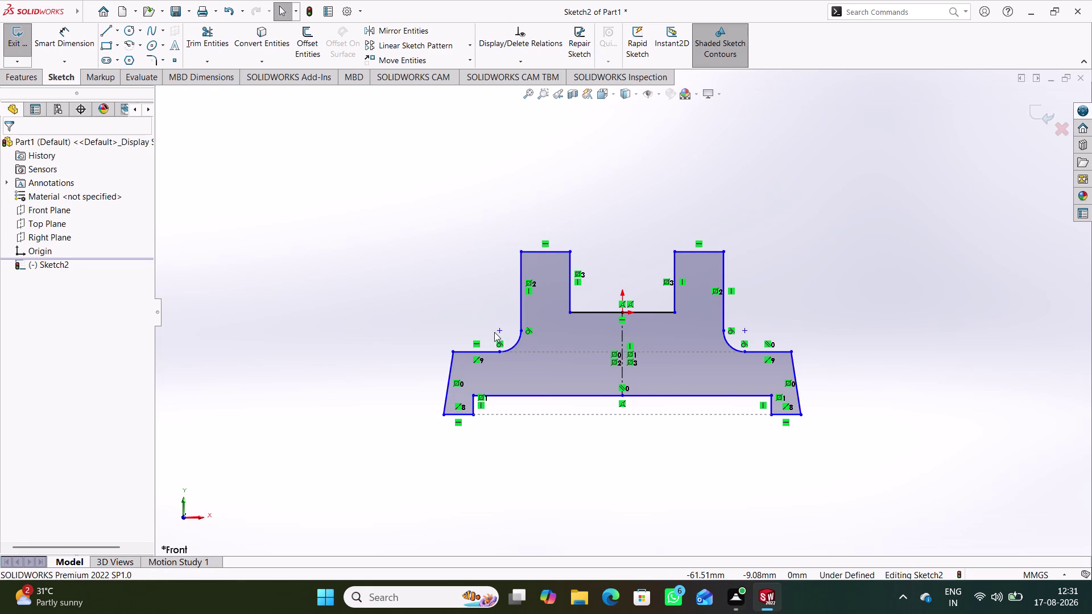
Make the left and right fillet arcs symmetric about the centreline.
click(520, 340)
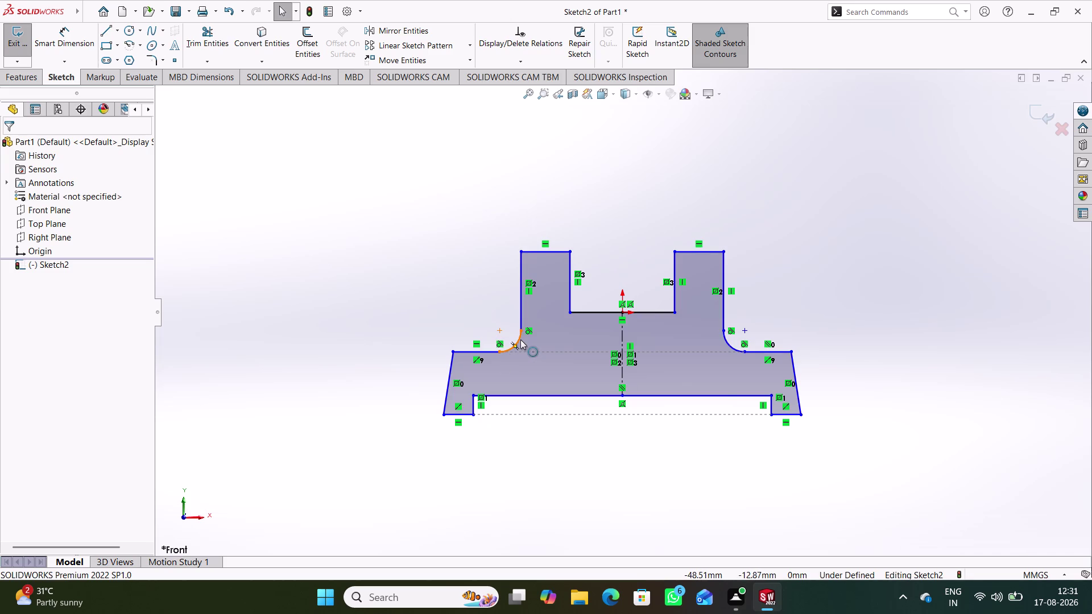
click(624, 327)
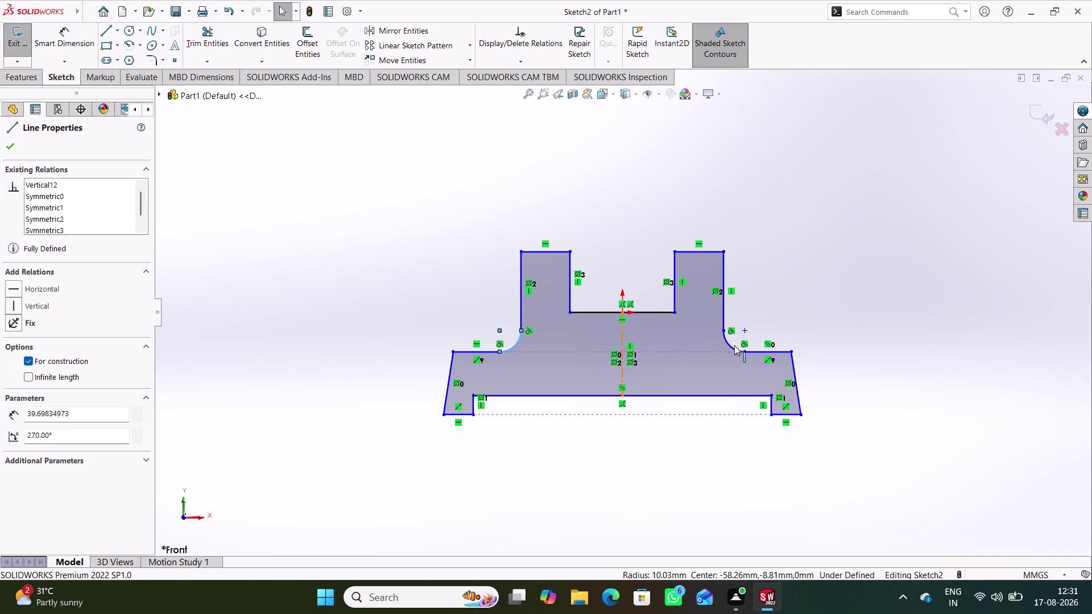
click(730, 343)
right_click(385, 287)
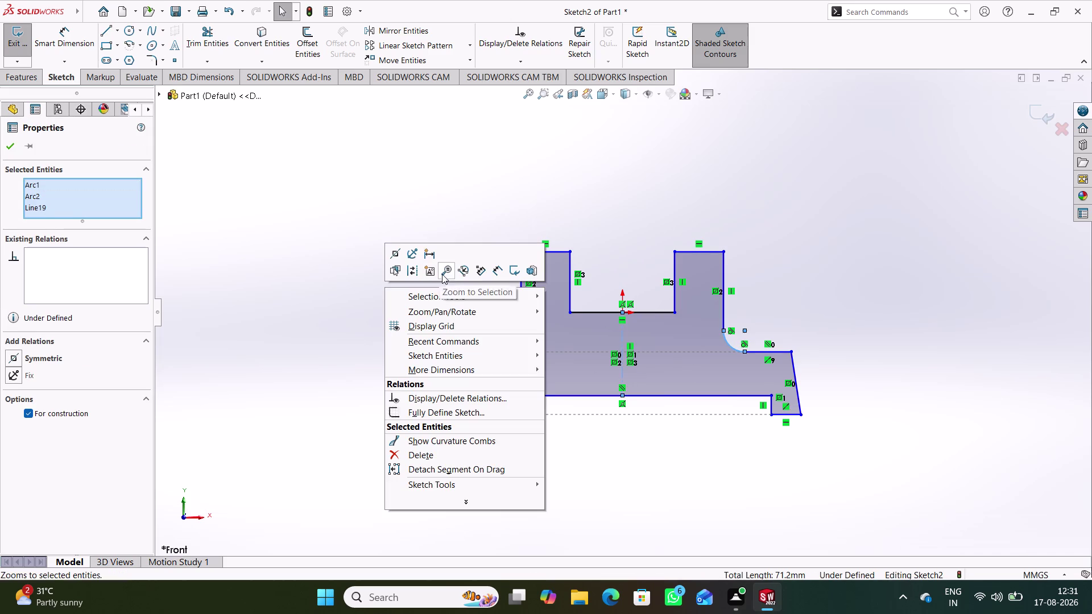
click(396, 253)
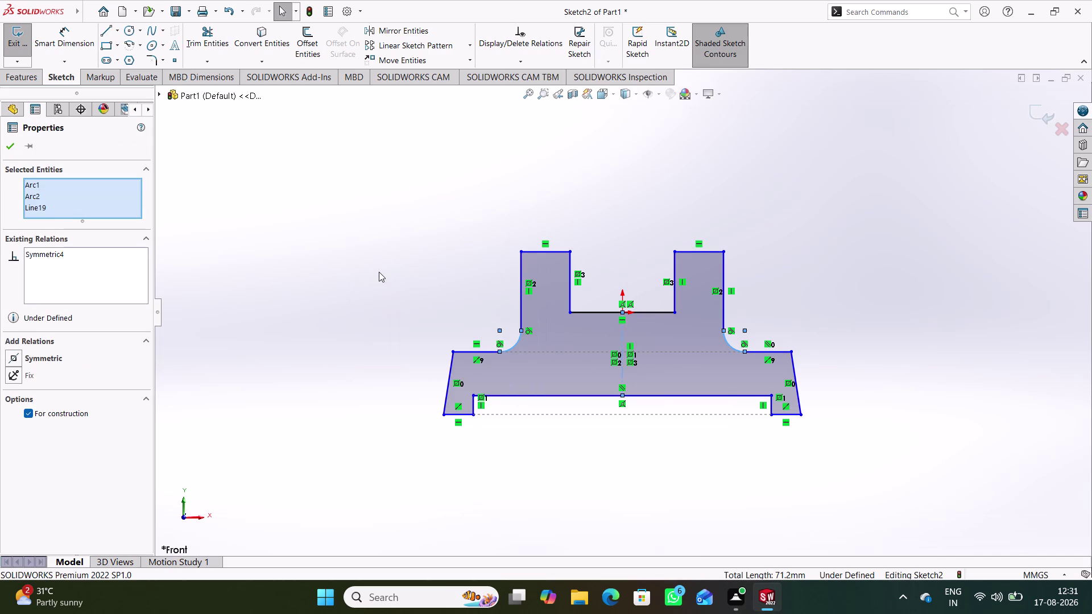
click(377, 285)
scroll(down, 3)
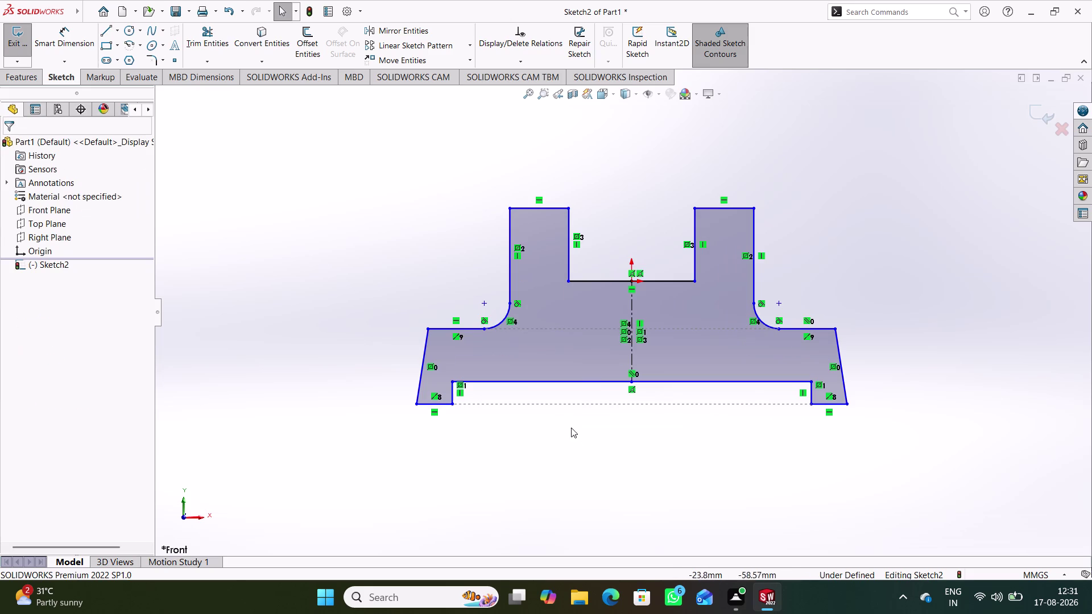
Dimension the inner base width between the bottom corners as 195 mm.
scroll(down, 3)
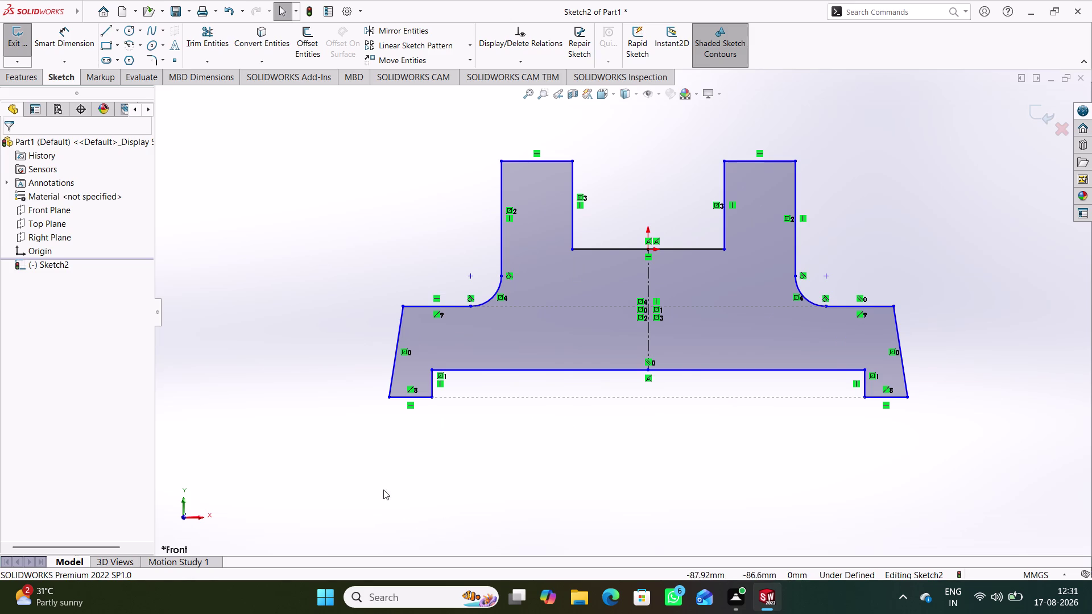
right_drag(333, 509, 310, 323)
click(433, 398)
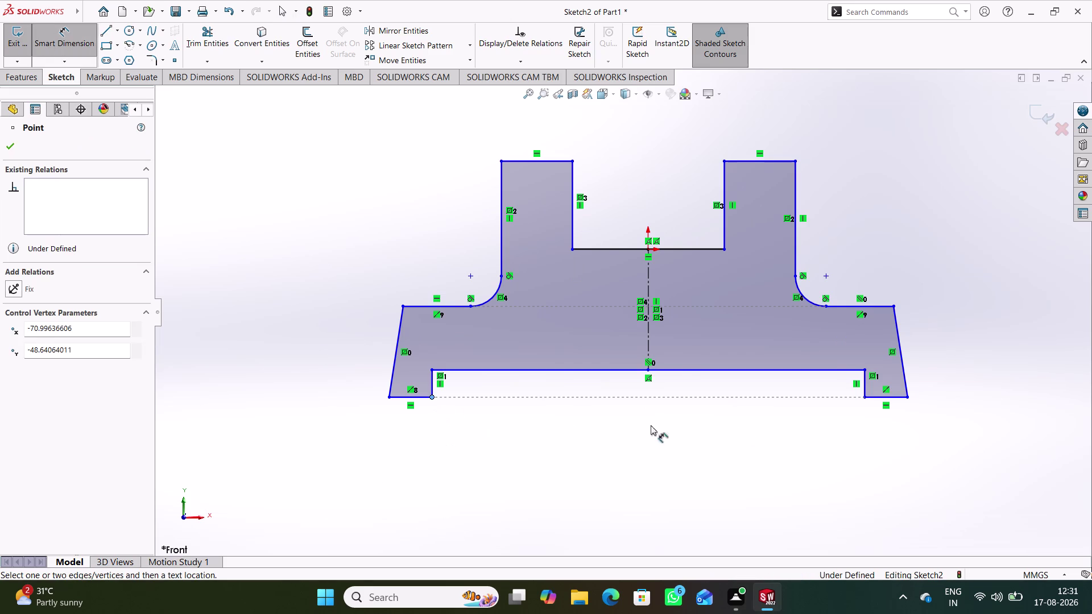
click(865, 399)
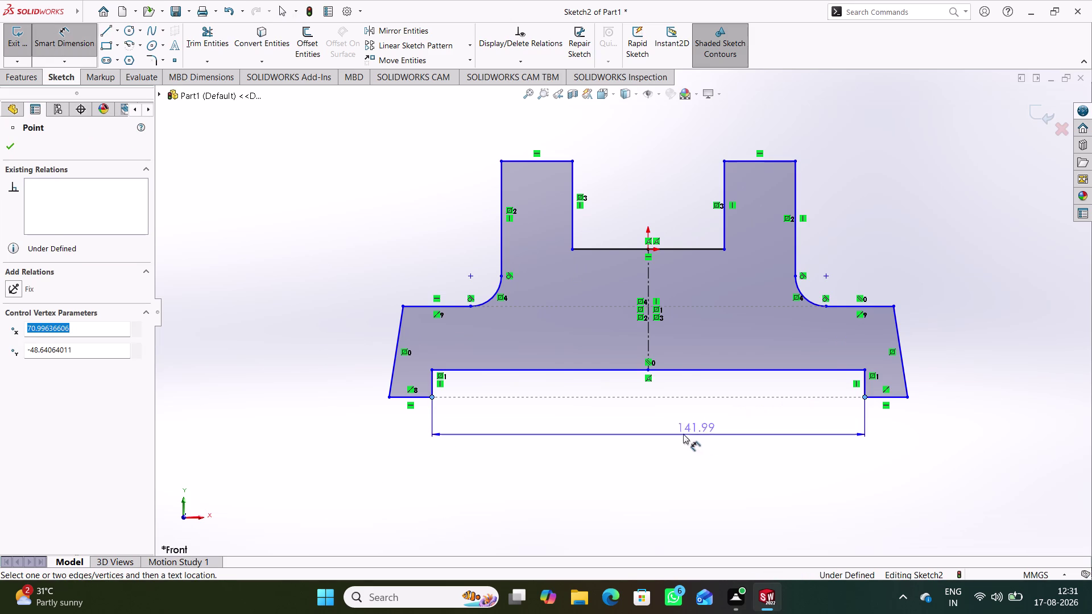
click(646, 425)
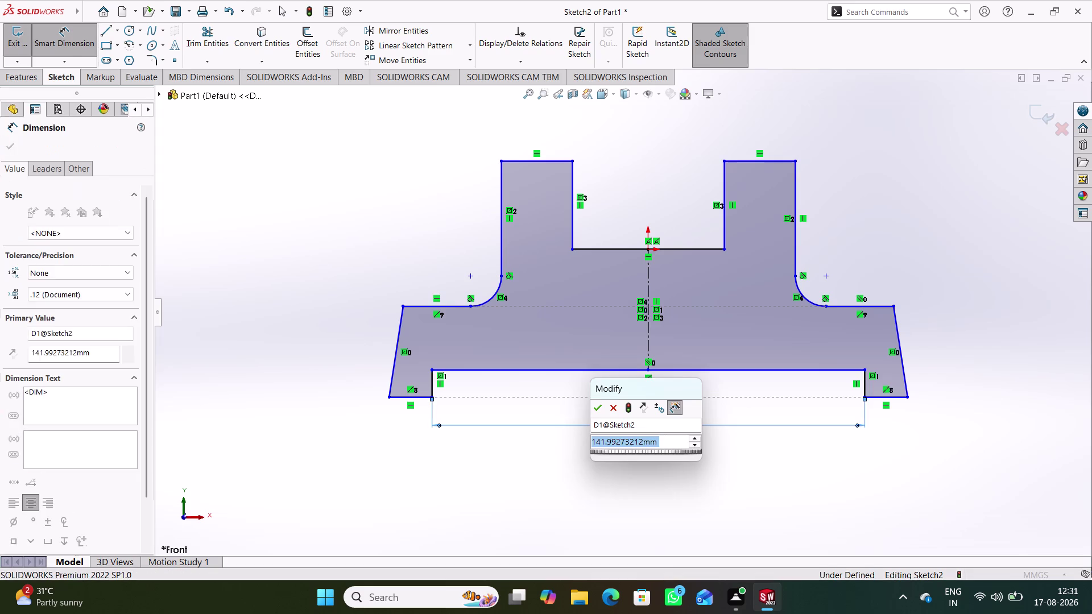
key(1)
text(95)
key(Return)
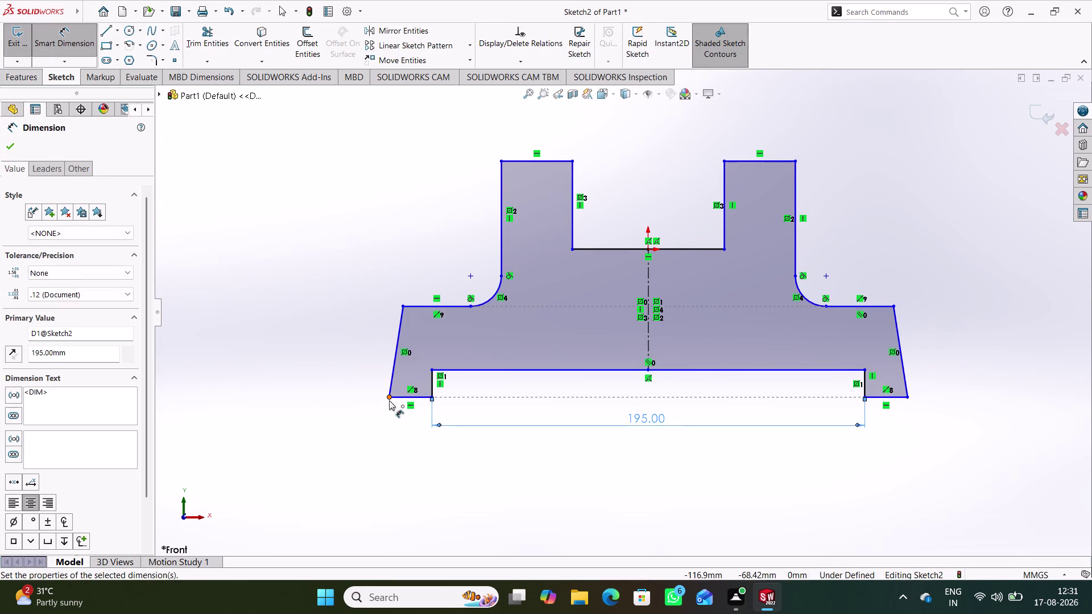
Dimension the outer bottom corners as an overall width of 208 mm.
click(387, 400)
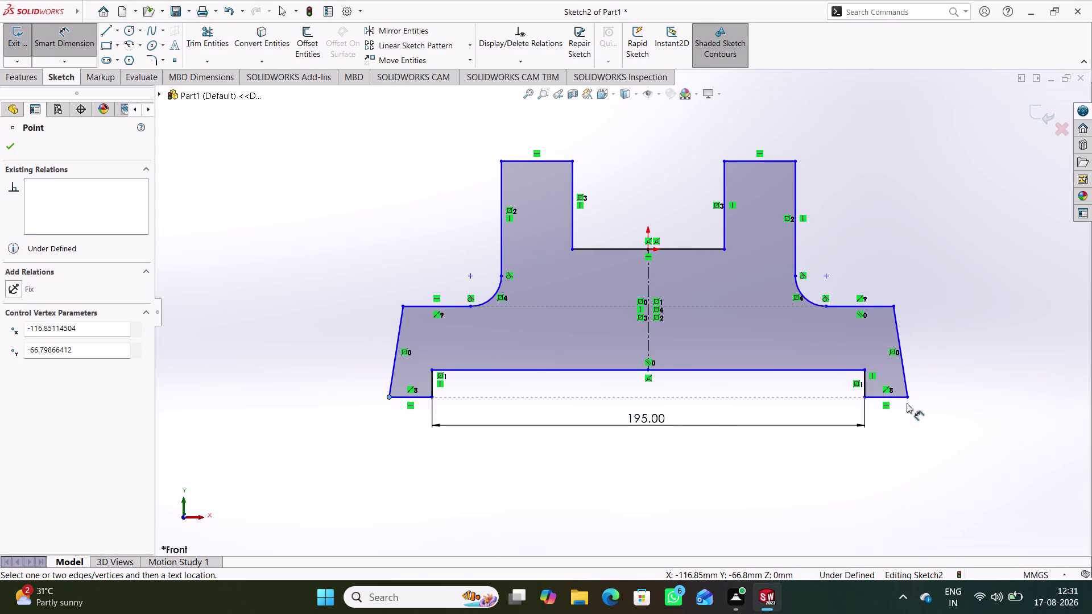
click(908, 400)
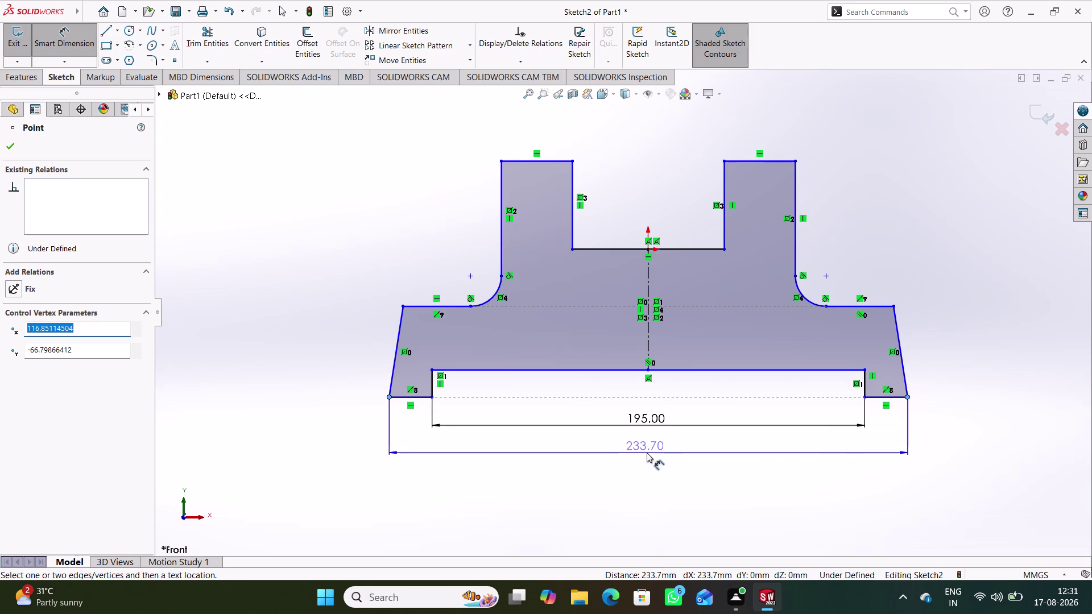
click(647, 453)
text(20)
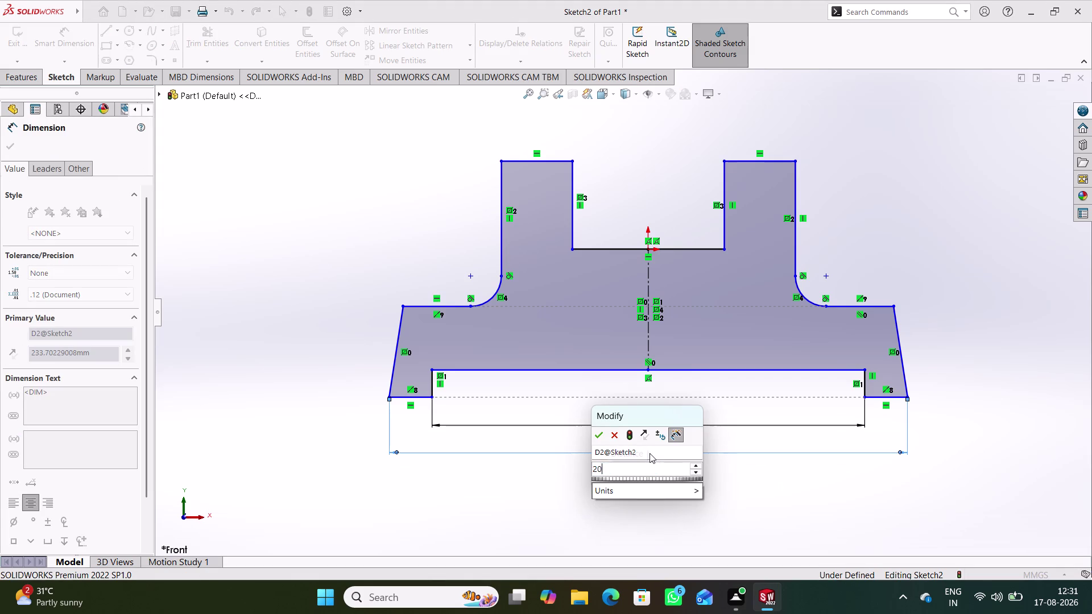
text(8)
key(Return)
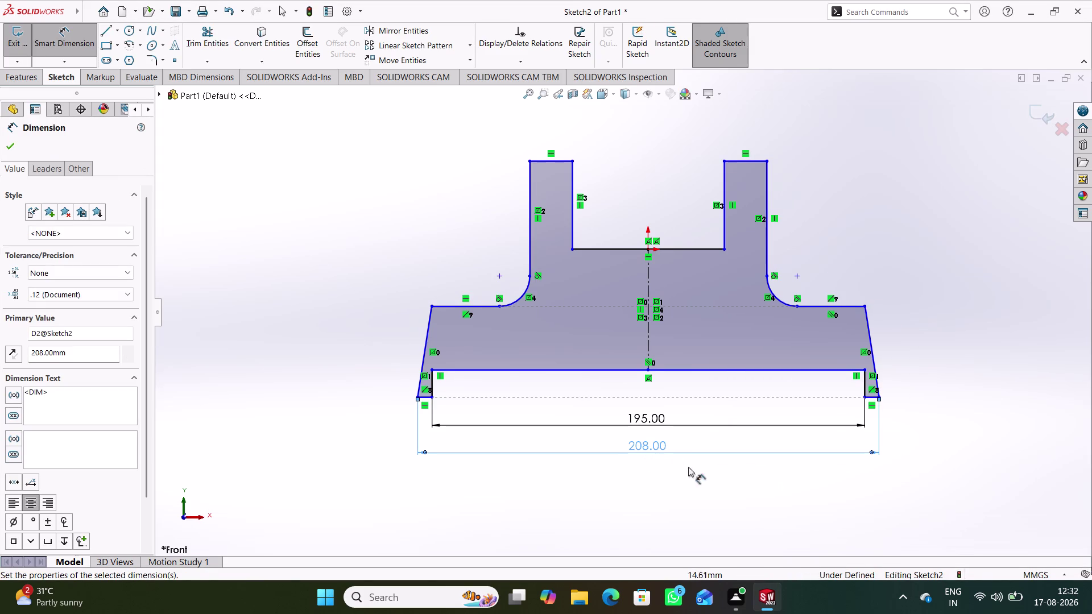
click(740, 485)
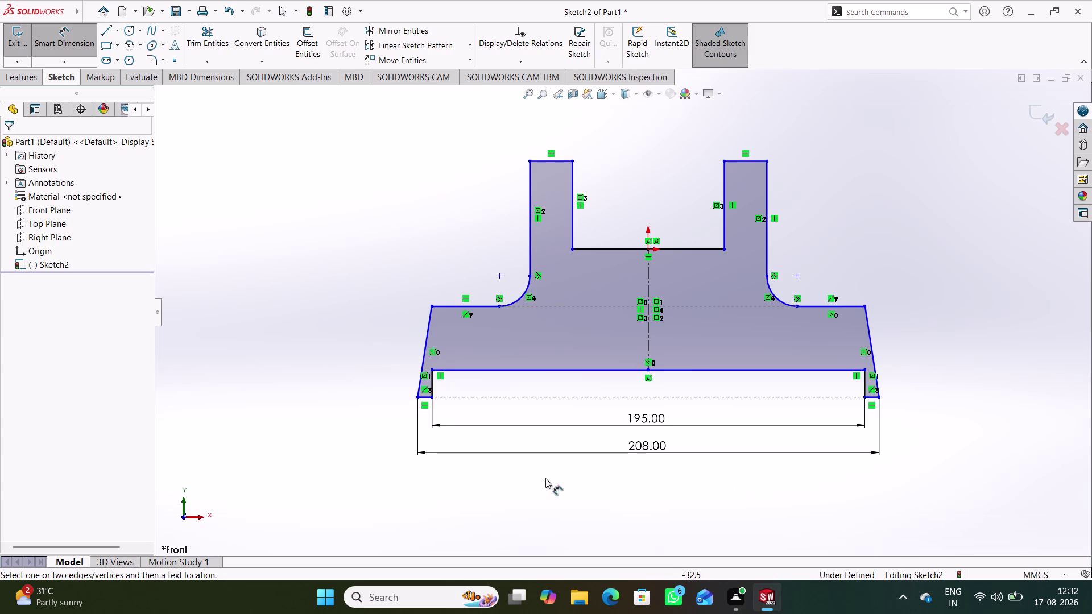
Dimension the angle between the short bottom-left edge and slanted left side as 106°.
click(421, 397)
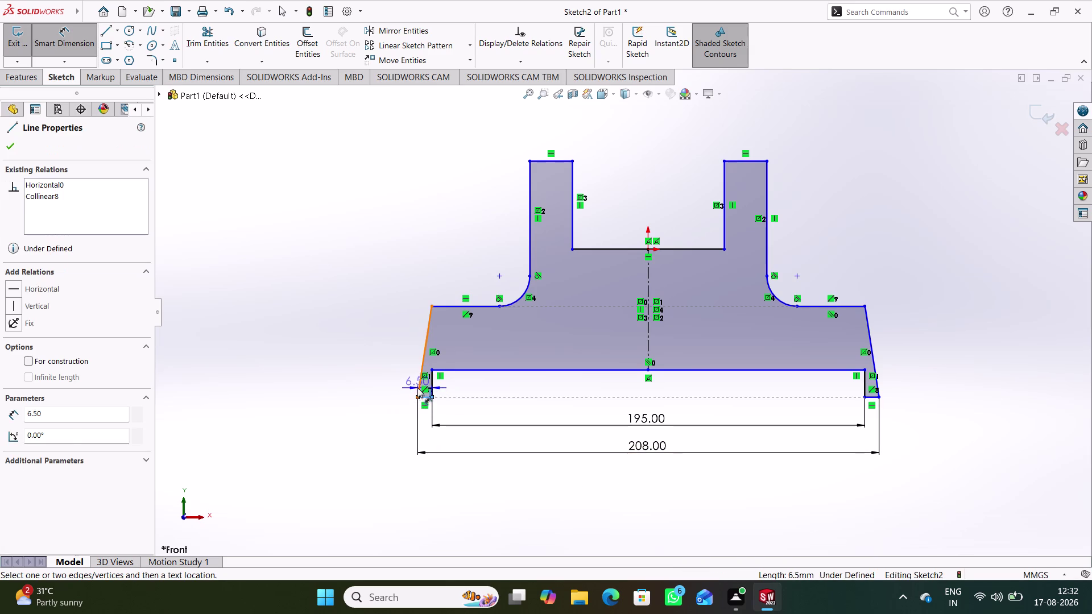
click(417, 388)
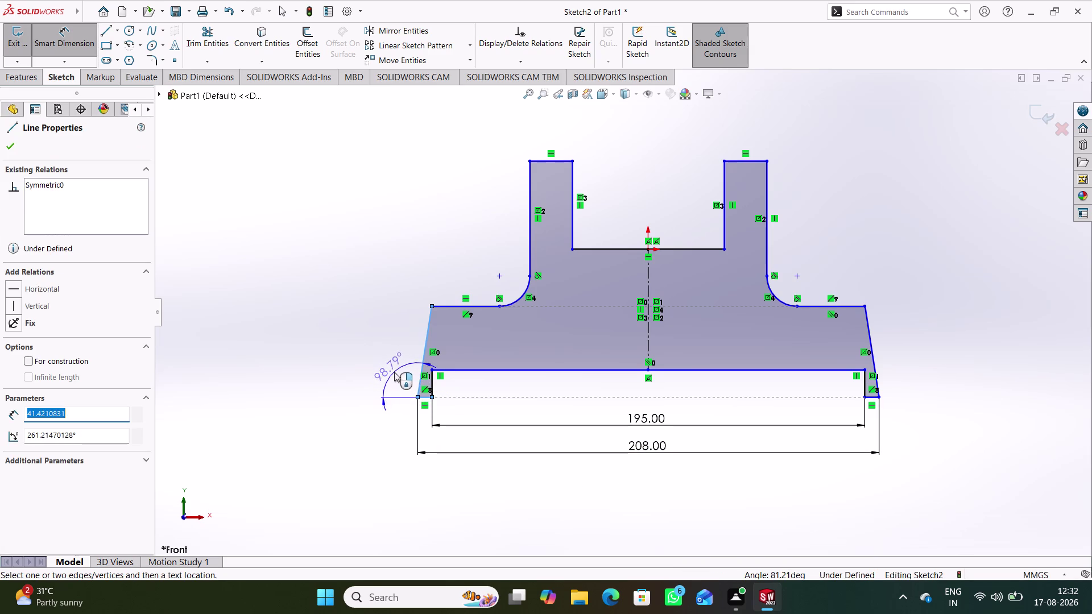
click(378, 362)
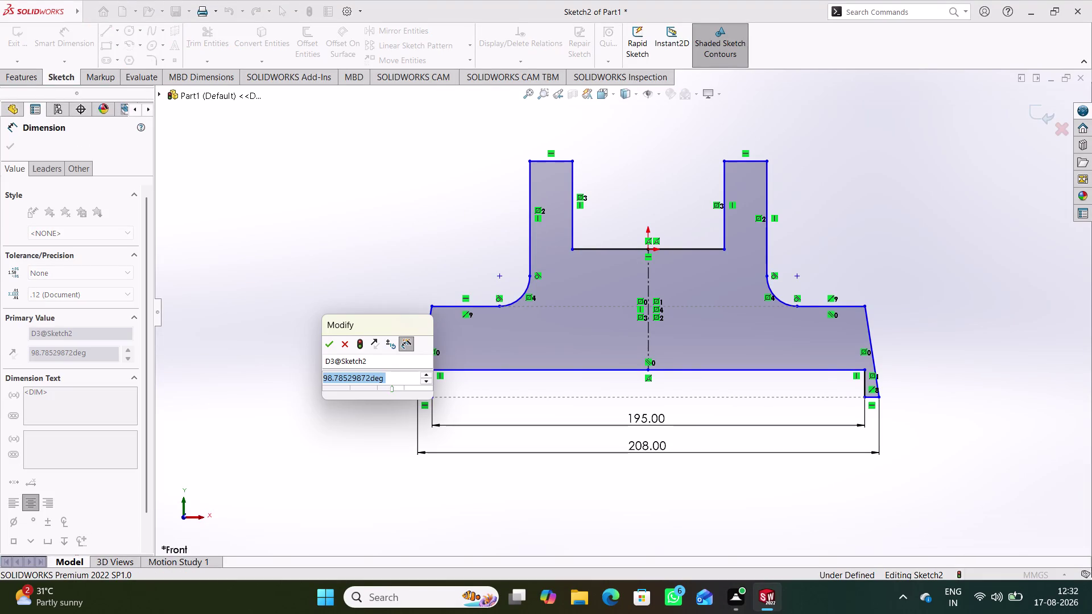
text(106)
key(Return)
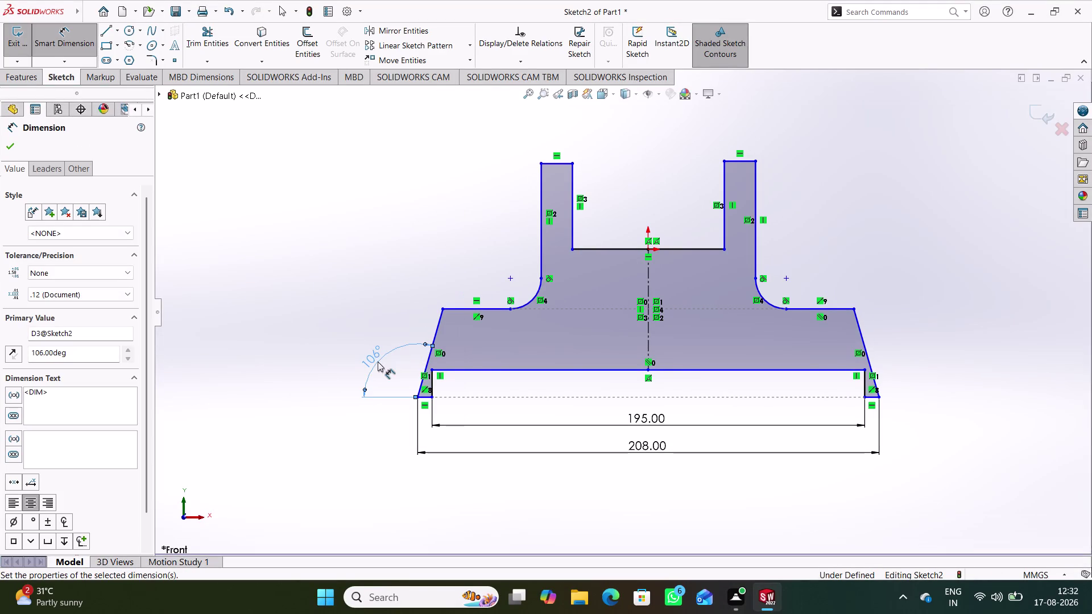
click(893, 268)
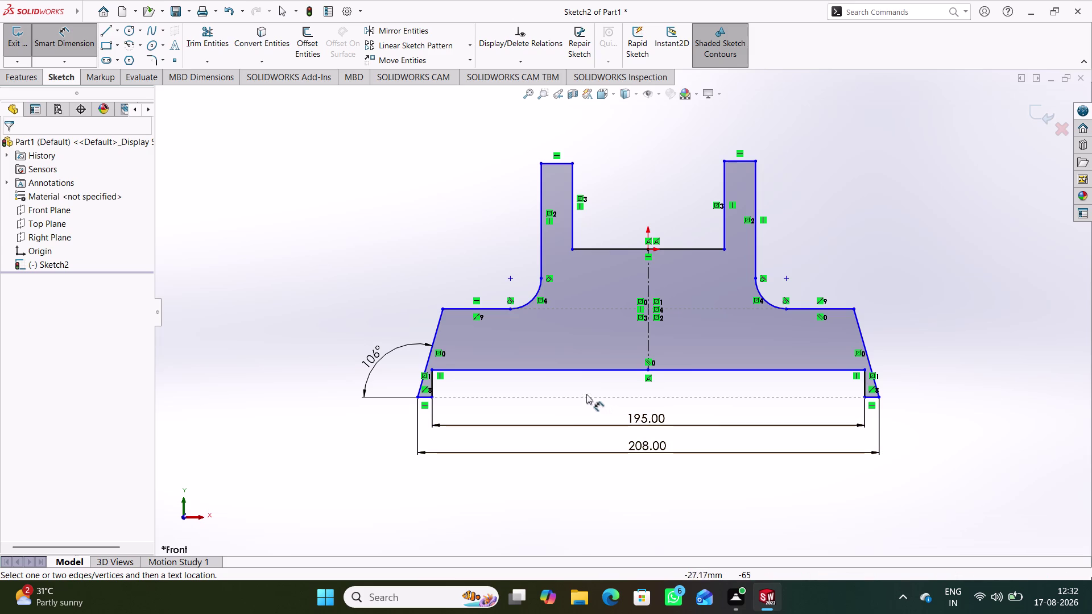
Dimension the bottom-left foot step height as 2 mm, dismissing the low-memory warning.
click(431, 389)
click(390, 422)
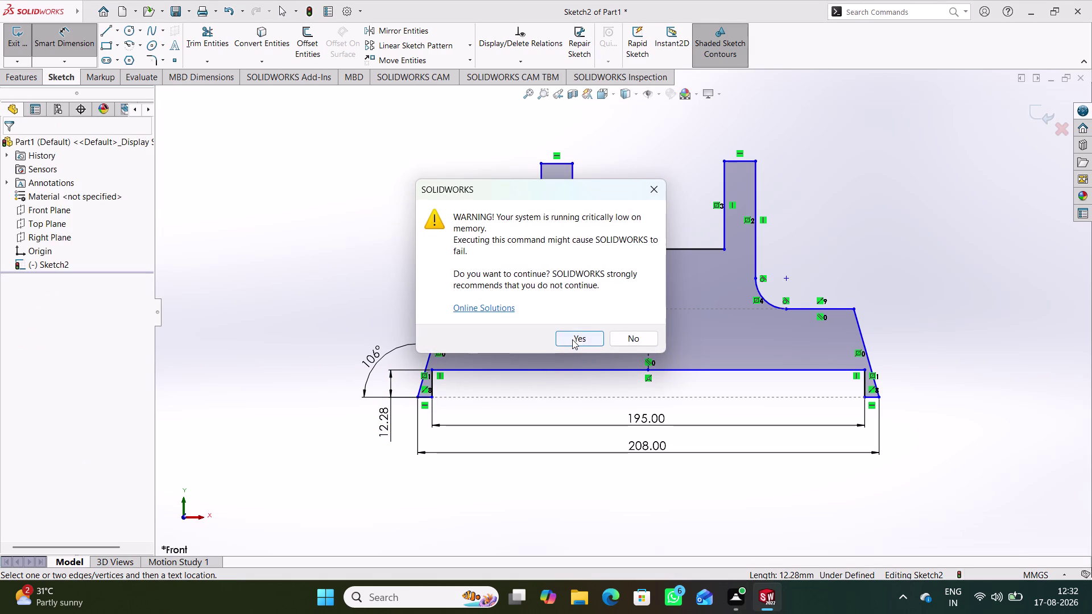
click(573, 340)
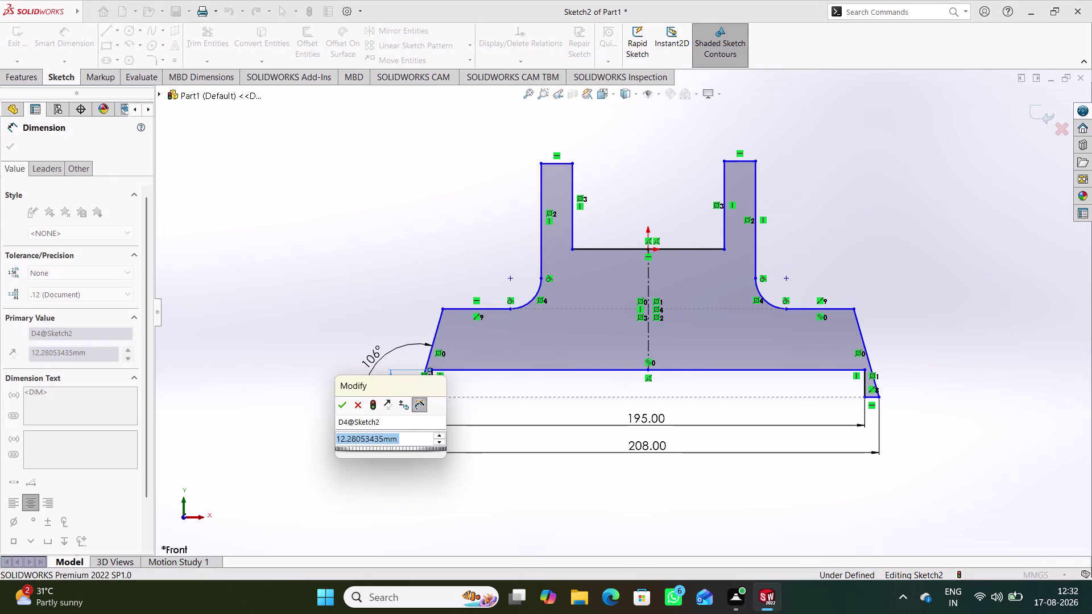
key(2)
key(Return)
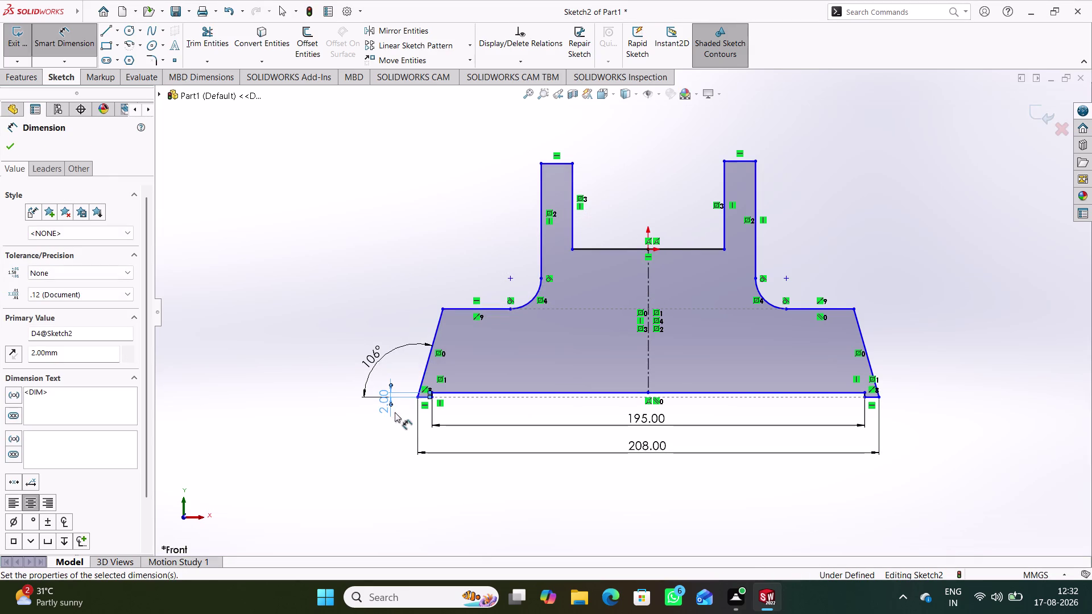
click(451, 485)
scroll(down, 3)
scroll(down, 3)
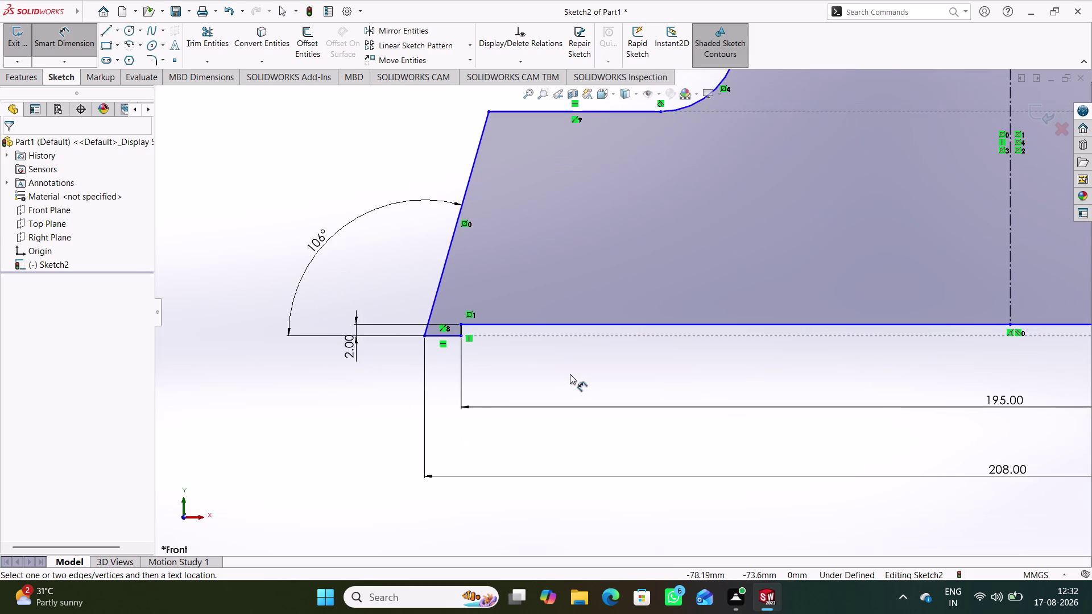
scroll(up, 3)
scroll(up, 3)
scroll(up, 3)
scroll(down, 3)
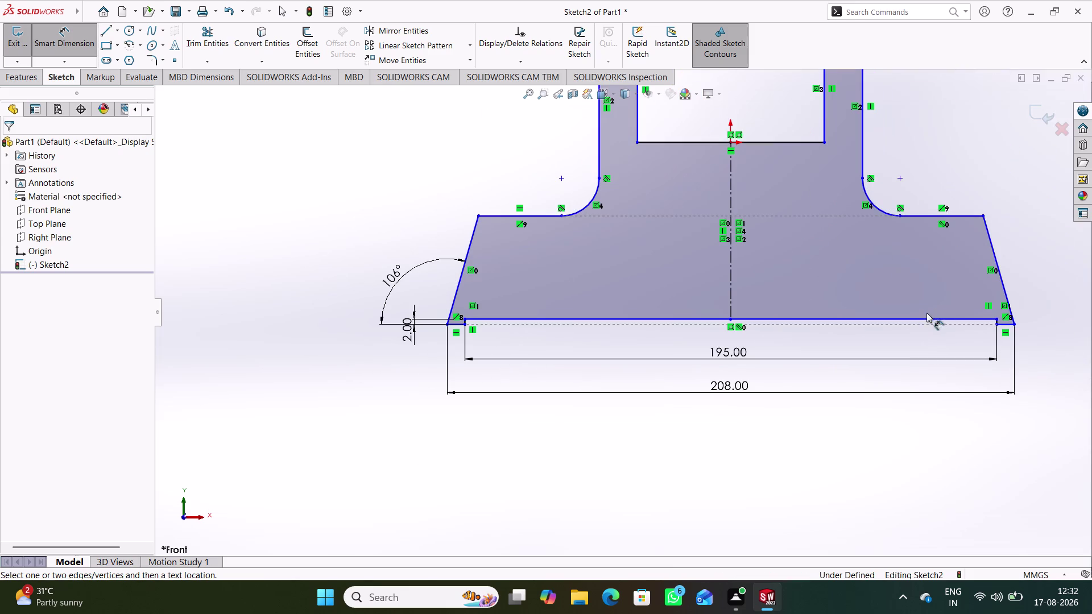
scroll(down, 3)
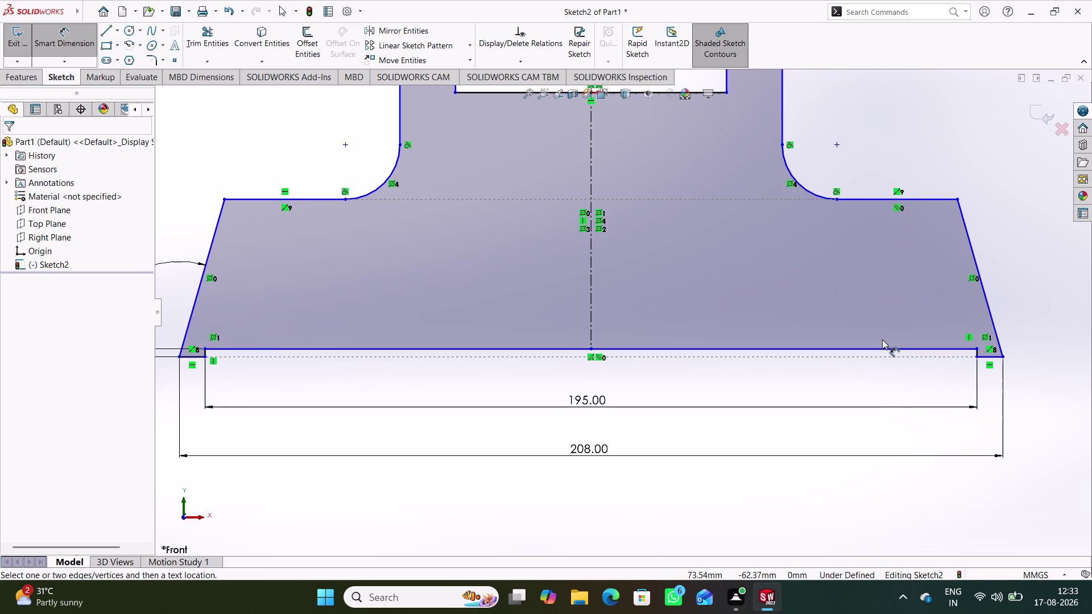
Dimension the right shoulder height from the bottom-right corner as 14 mm.
click(1005, 357)
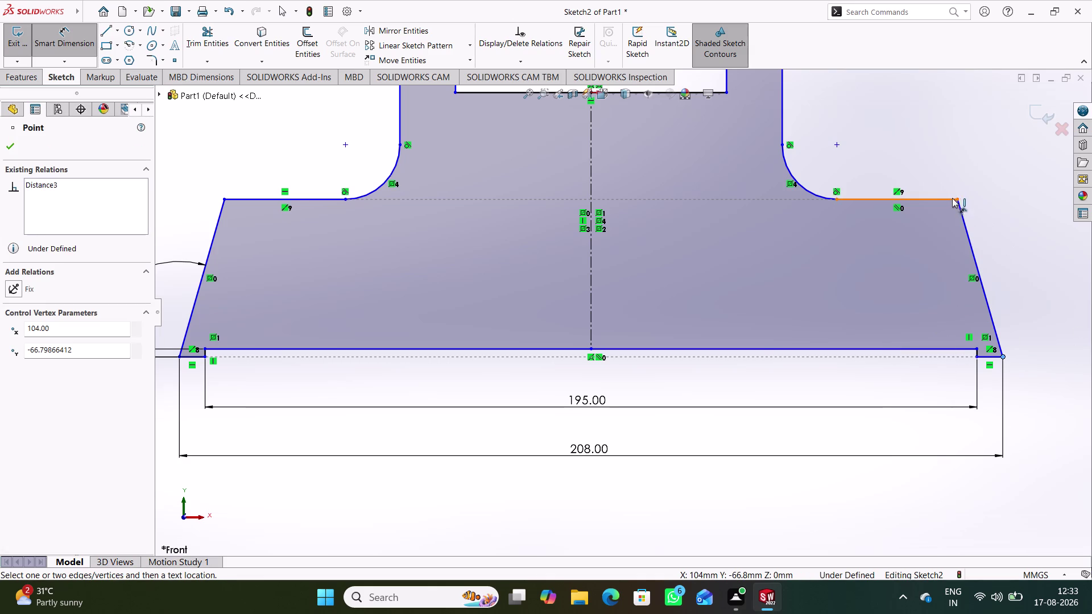
click(957, 198)
click(1033, 277)
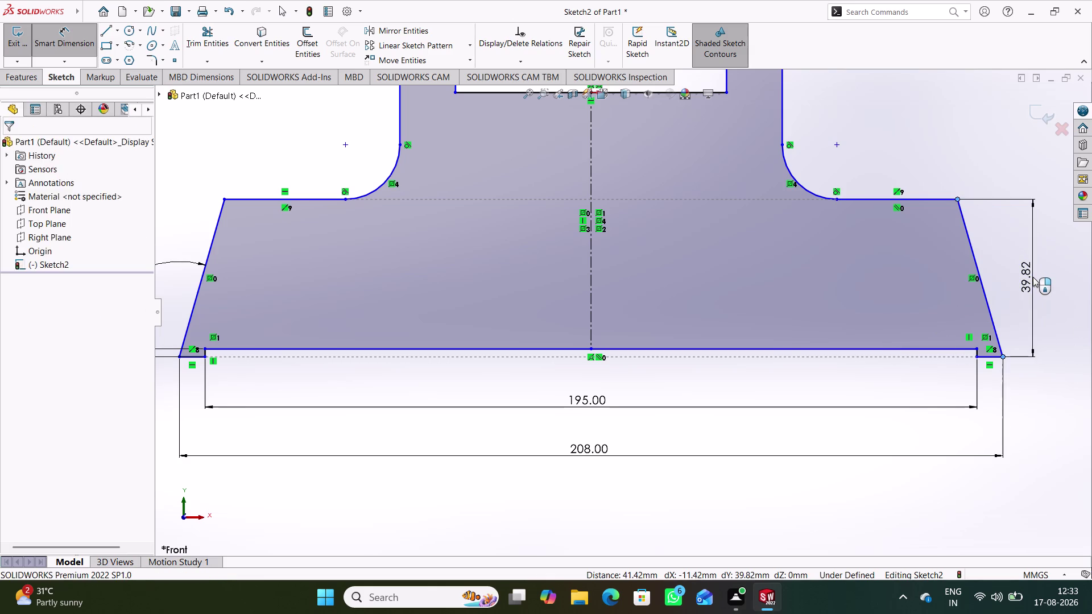
text(1)
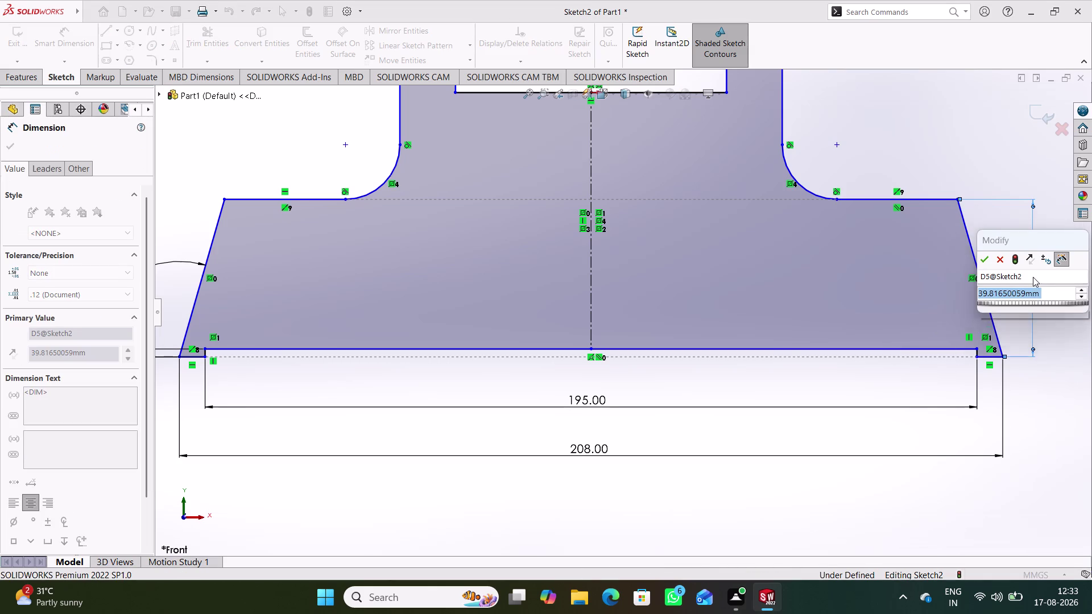
text(4)
key(Return)
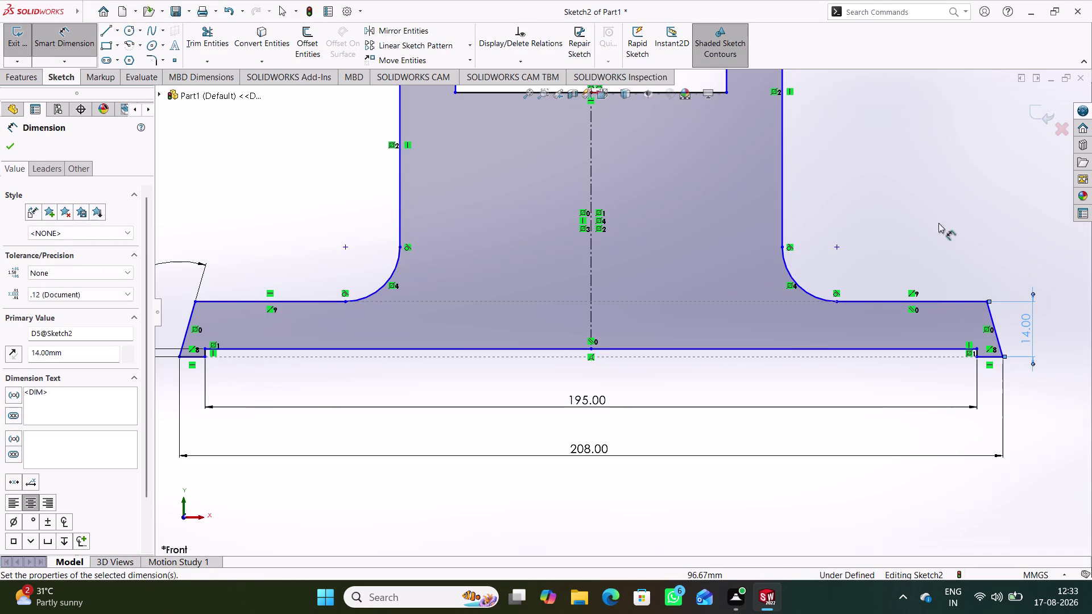
click(902, 220)
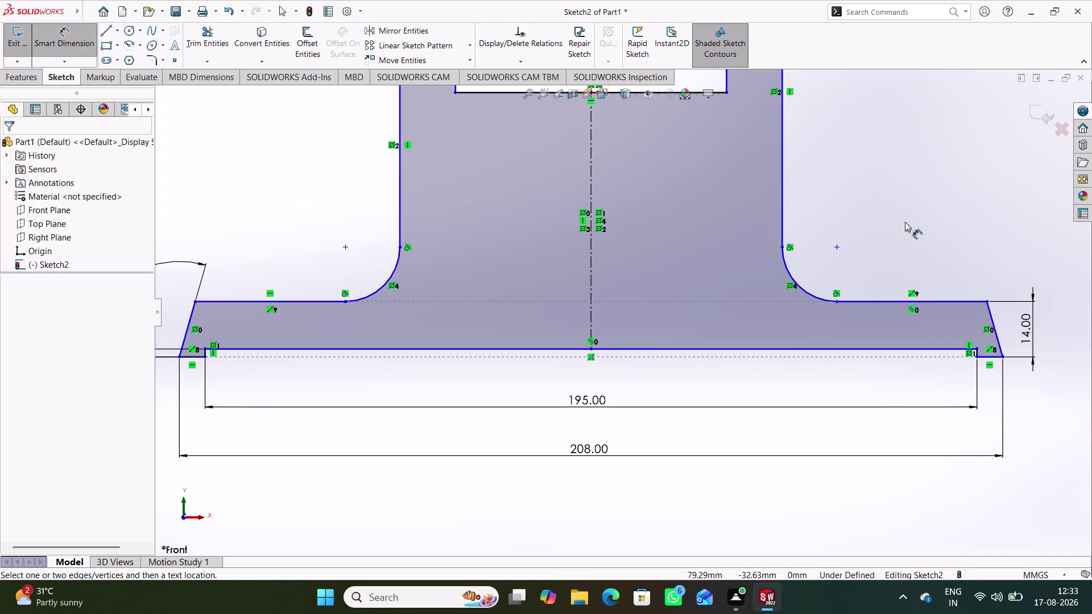
Give the right fillet arc an 8 mm radius dimension.
click(812, 294)
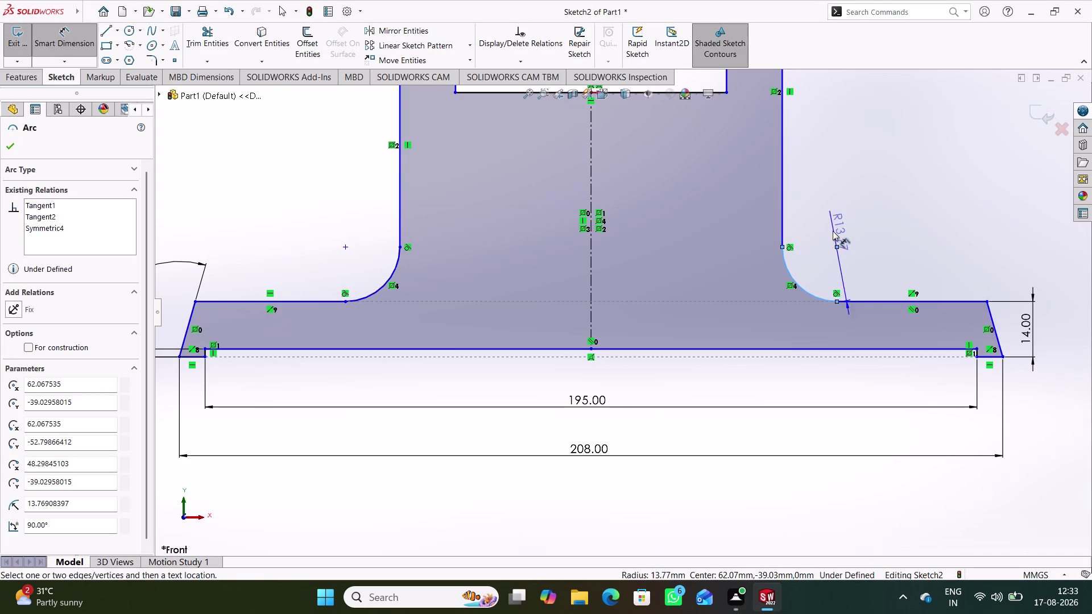
click(865, 219)
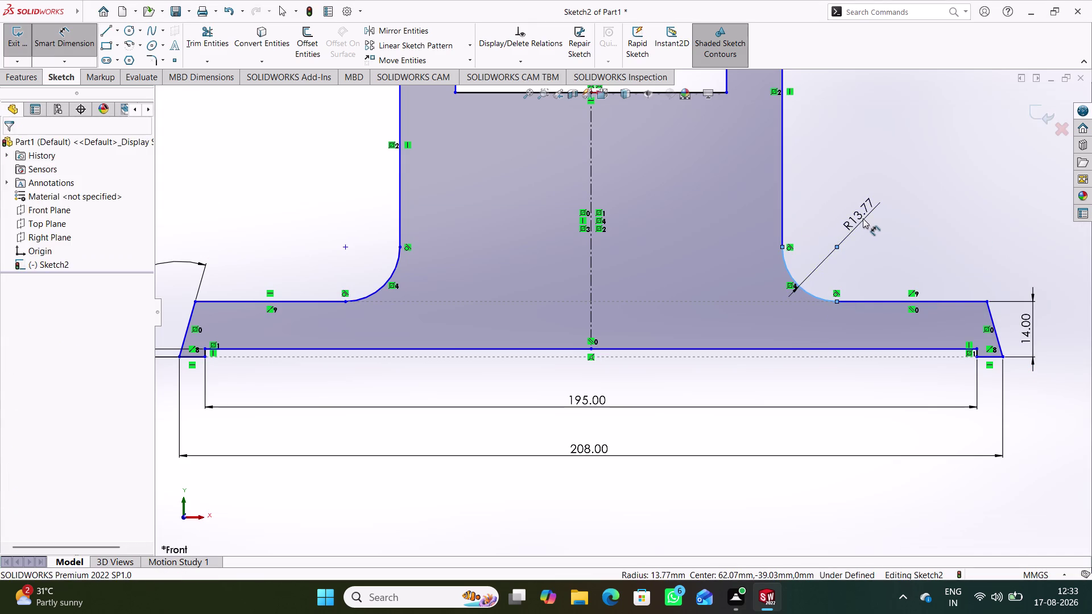
key(8)
key(Return)
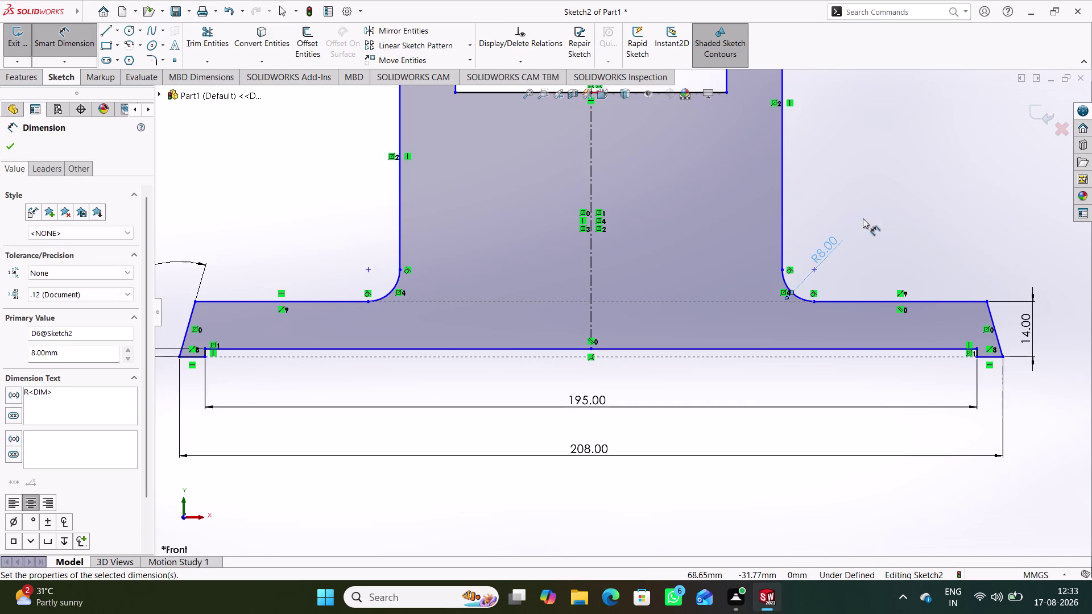
click(862, 201)
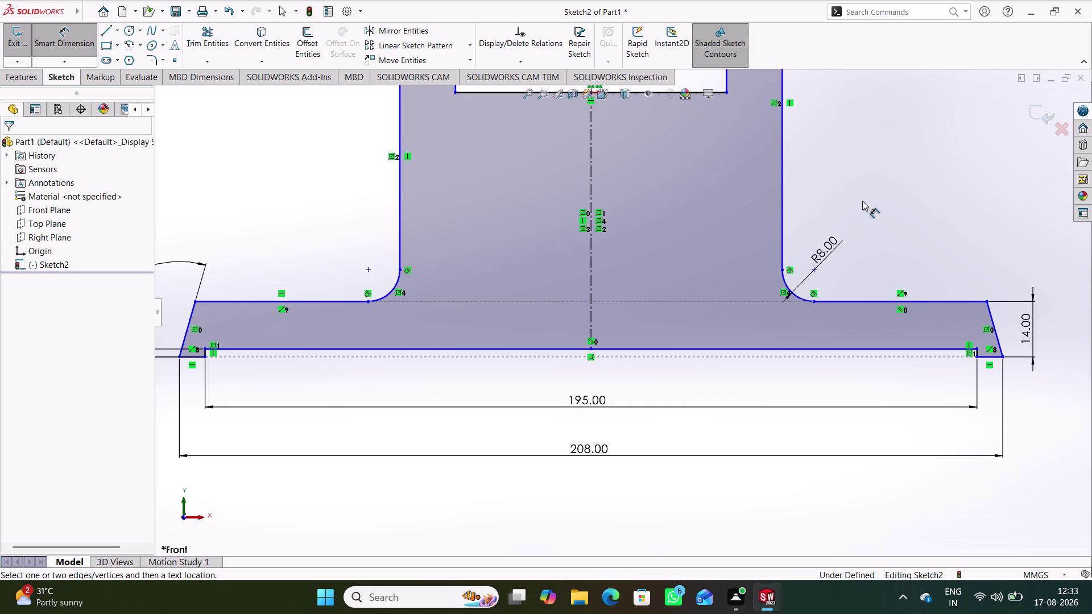
Drag the tall right tab's top edge down close to the left tab's height.
scroll(up, 3)
scroll(up, 3)
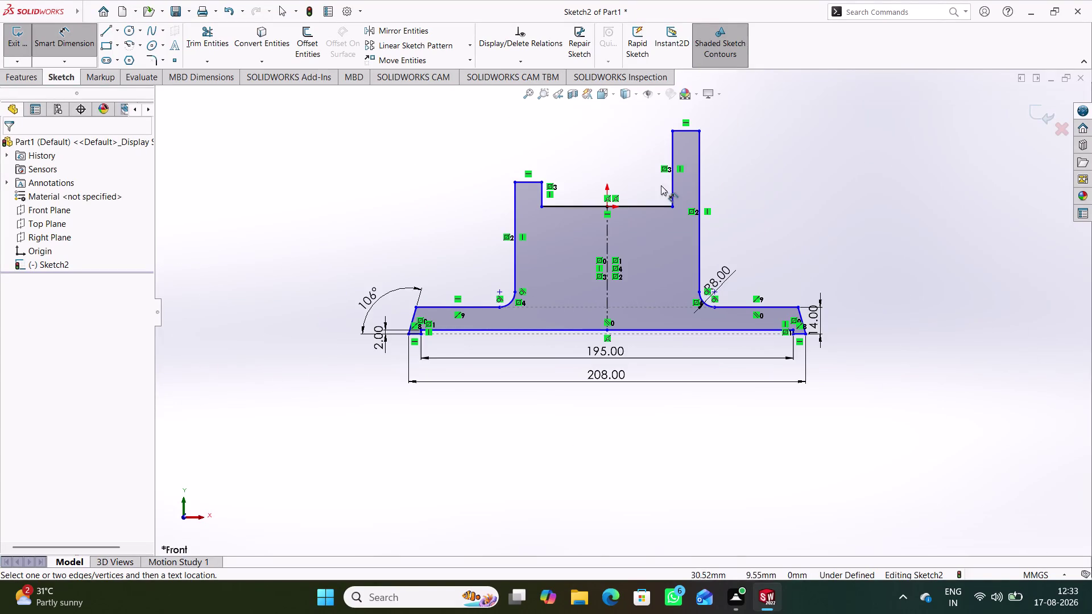
scroll(down, 3)
right_drag(406, 291, 410, 162)
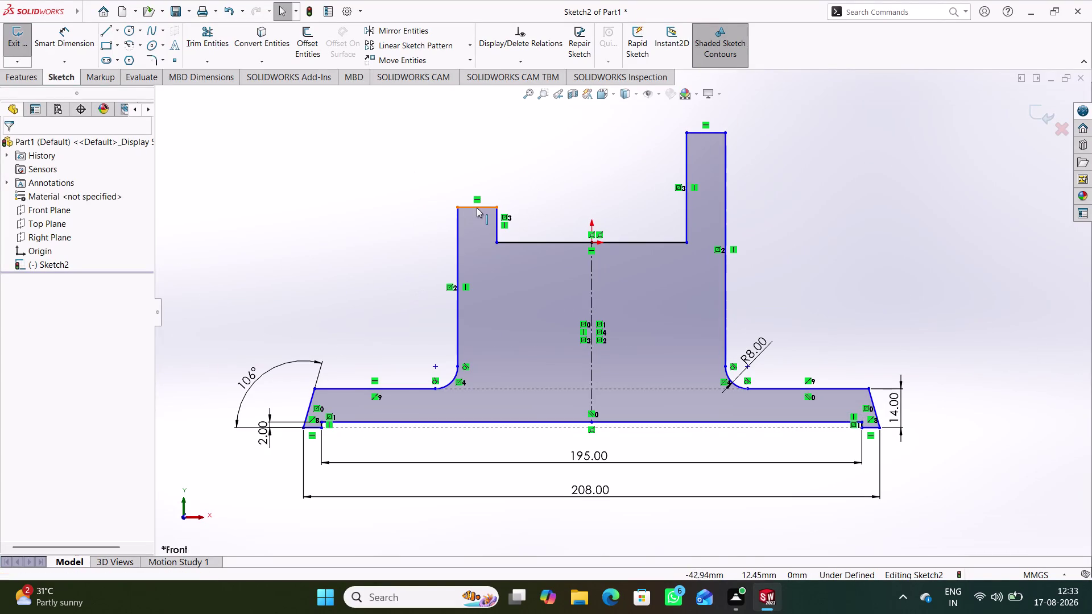
click(474, 207)
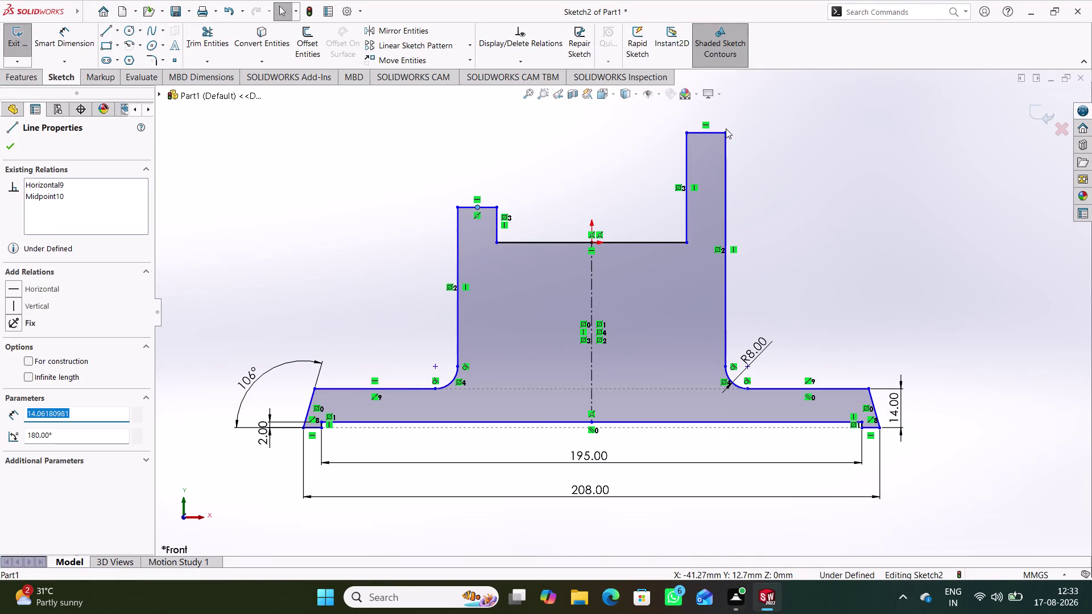
click(718, 133)
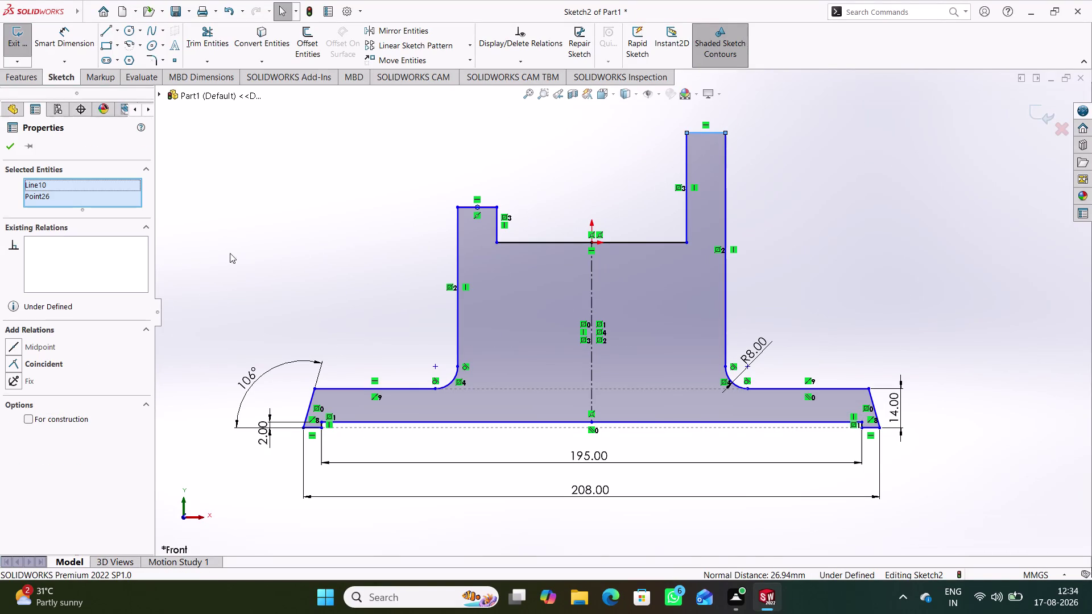
right_click(239, 239)
click(344, 181)
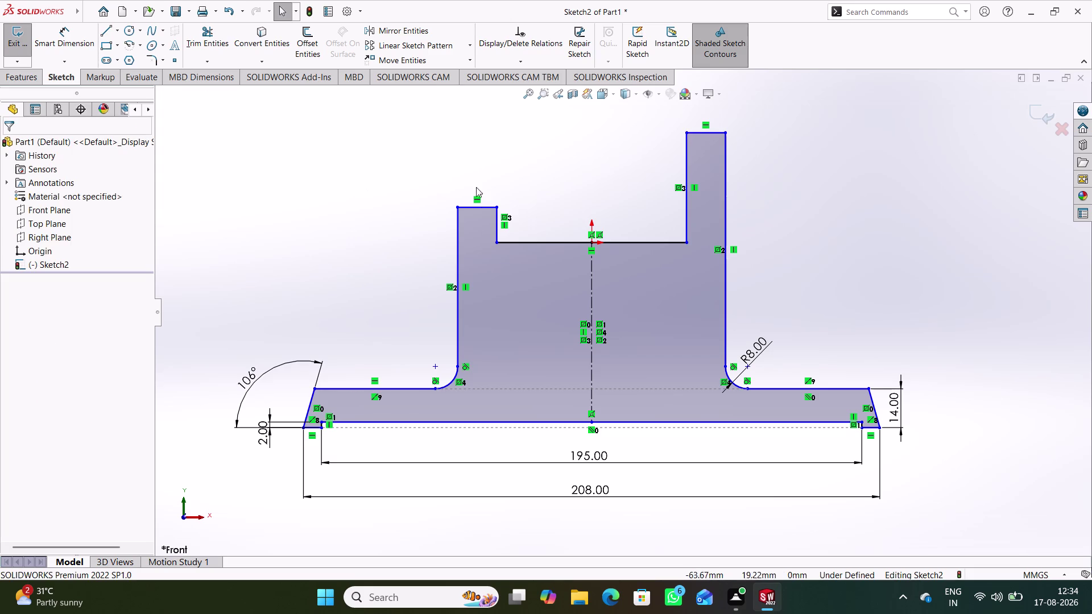
drag(717, 131, 722, 231)
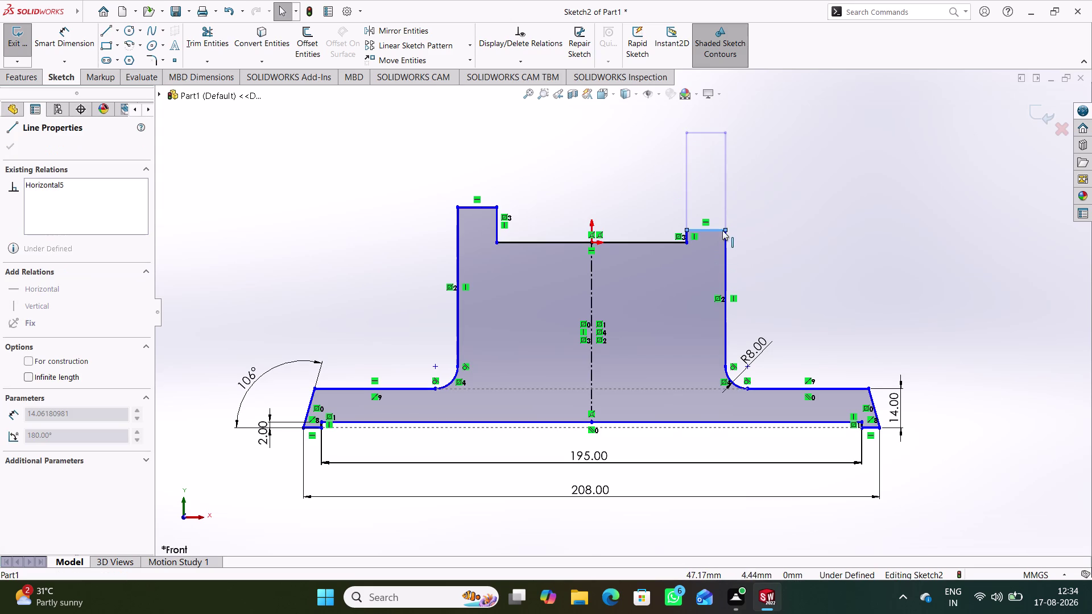
drag(722, 231, 733, 192)
click(814, 201)
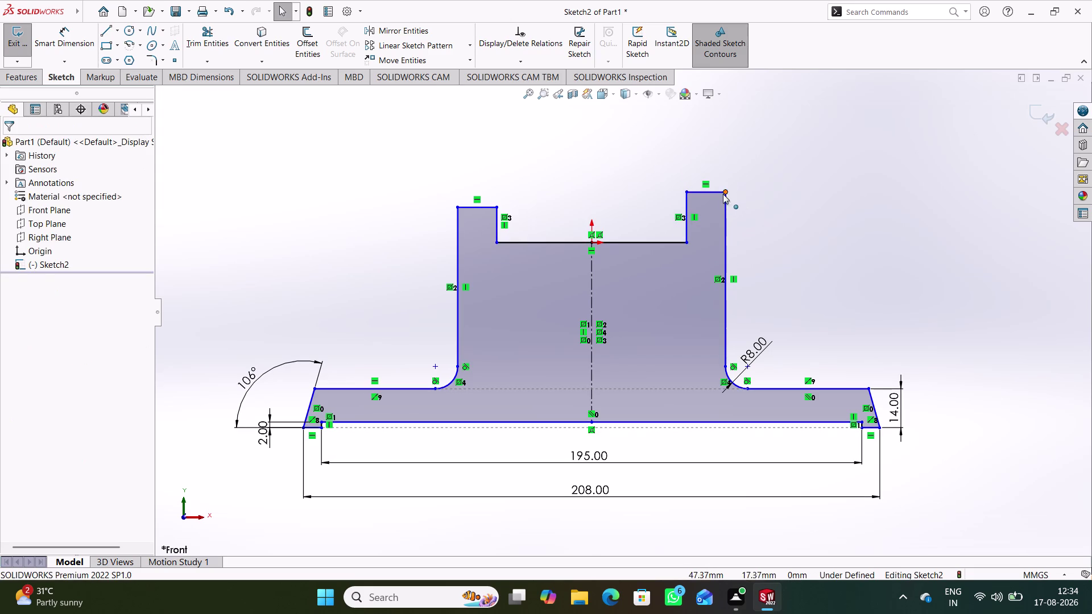
Add a Collinear relation between the left and right tab top edges.
click(718, 191)
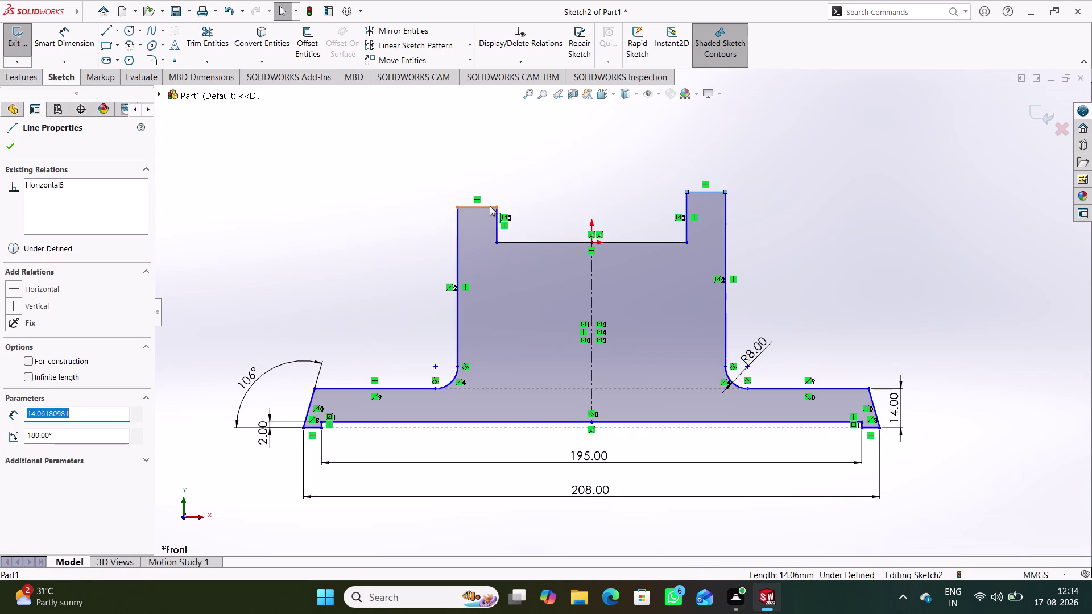
click(490, 206)
right_click(304, 214)
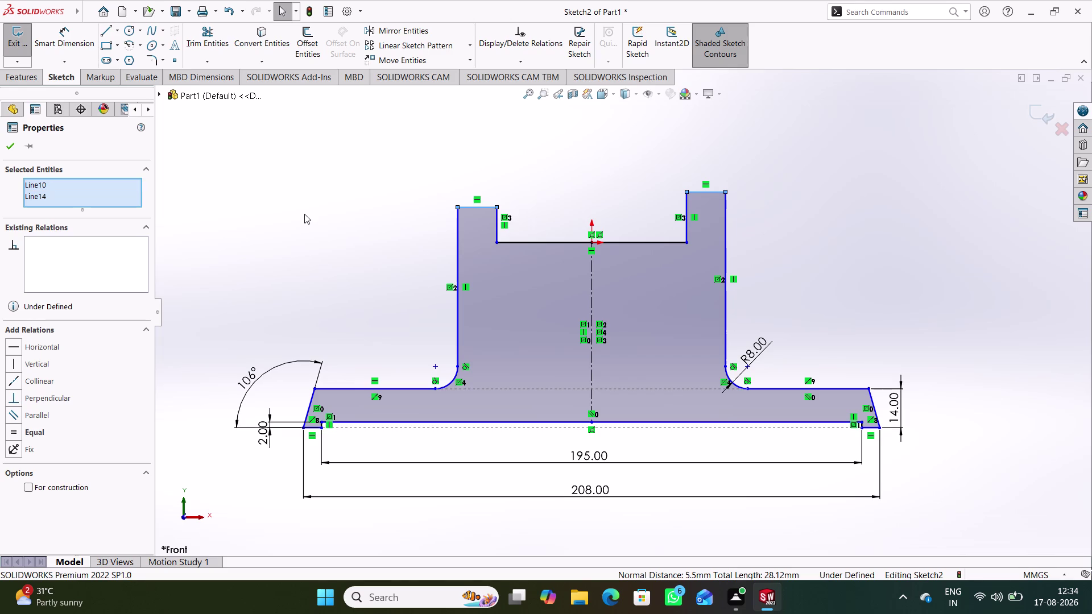
click(351, 183)
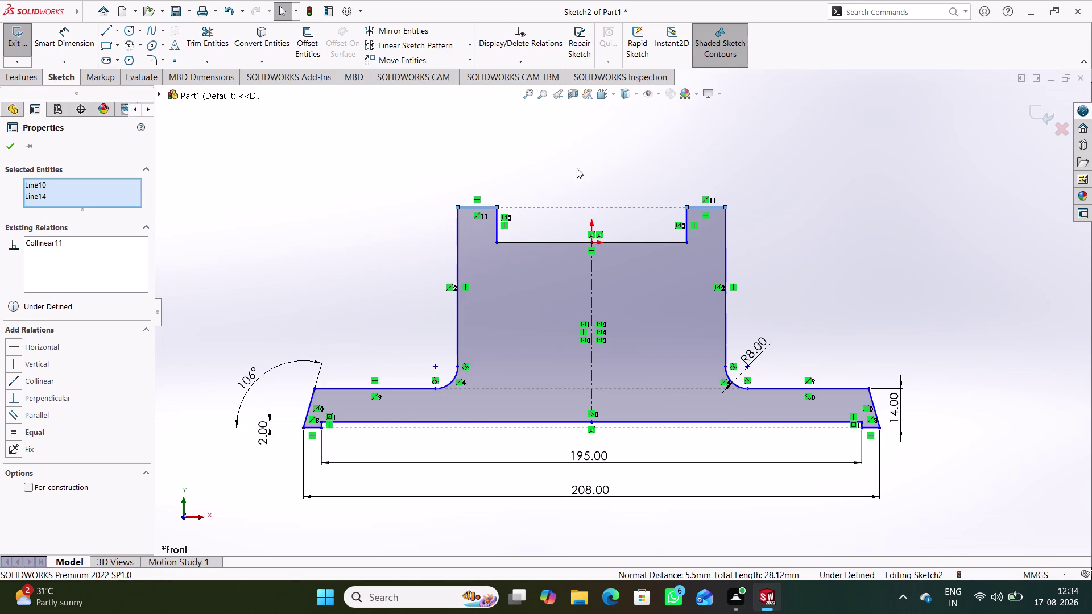
click(787, 185)
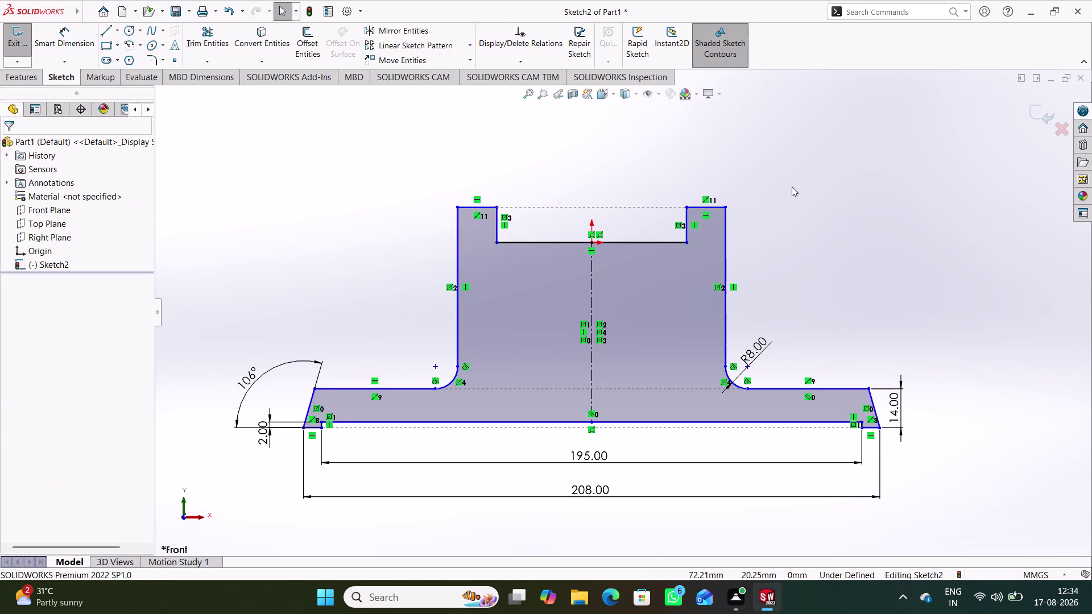
right_drag(808, 246, 813, 241)
right_drag(813, 241, 823, 92)
click(688, 229)
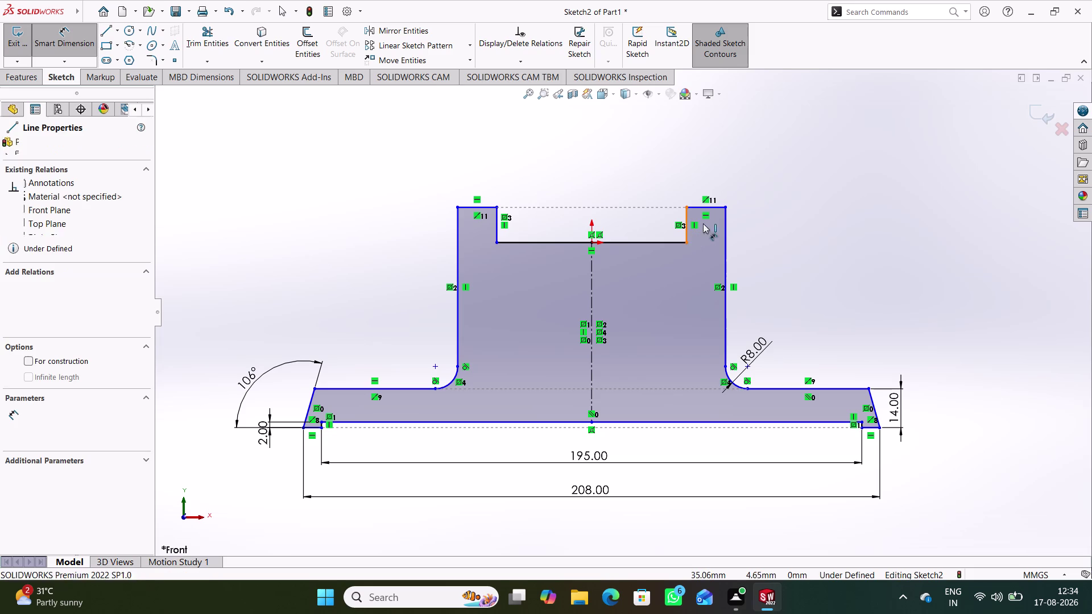
Dimension the right tab 16 mm above the slot floor.
click(751, 180)
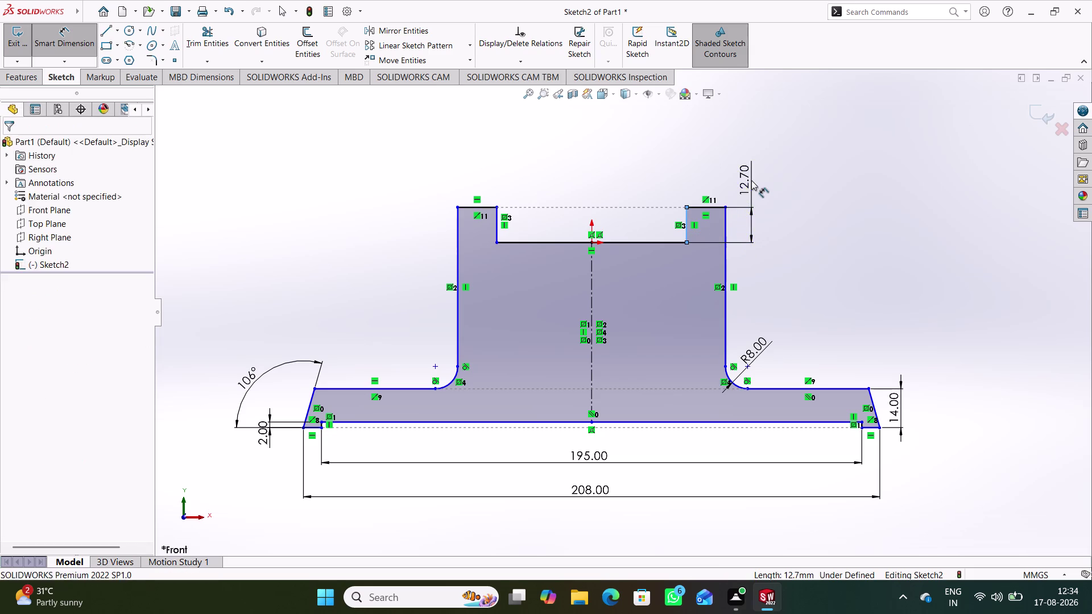
text(1)
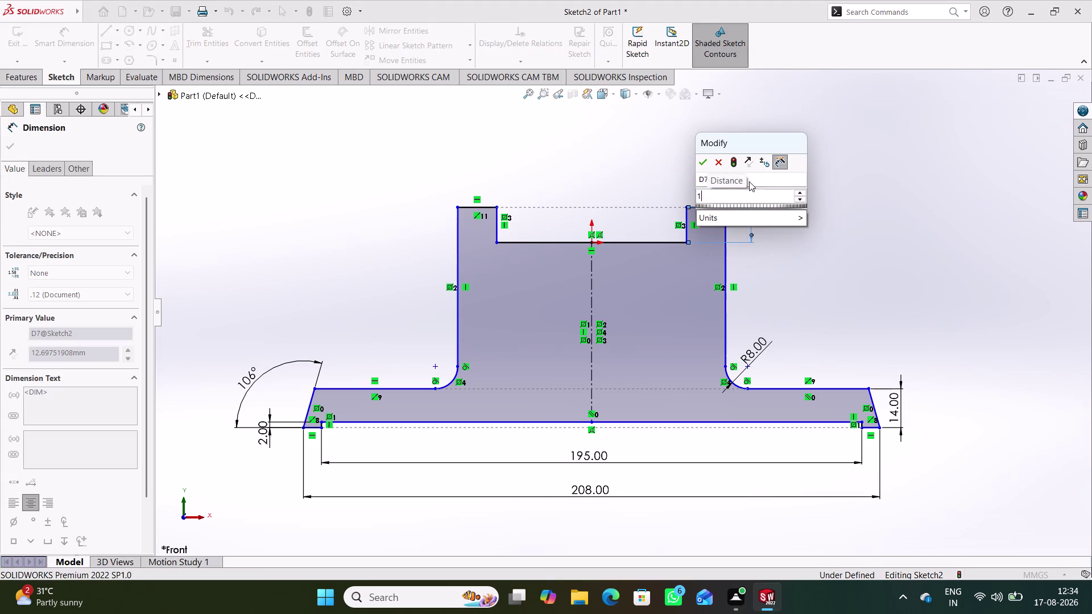
text(6)
key(Return)
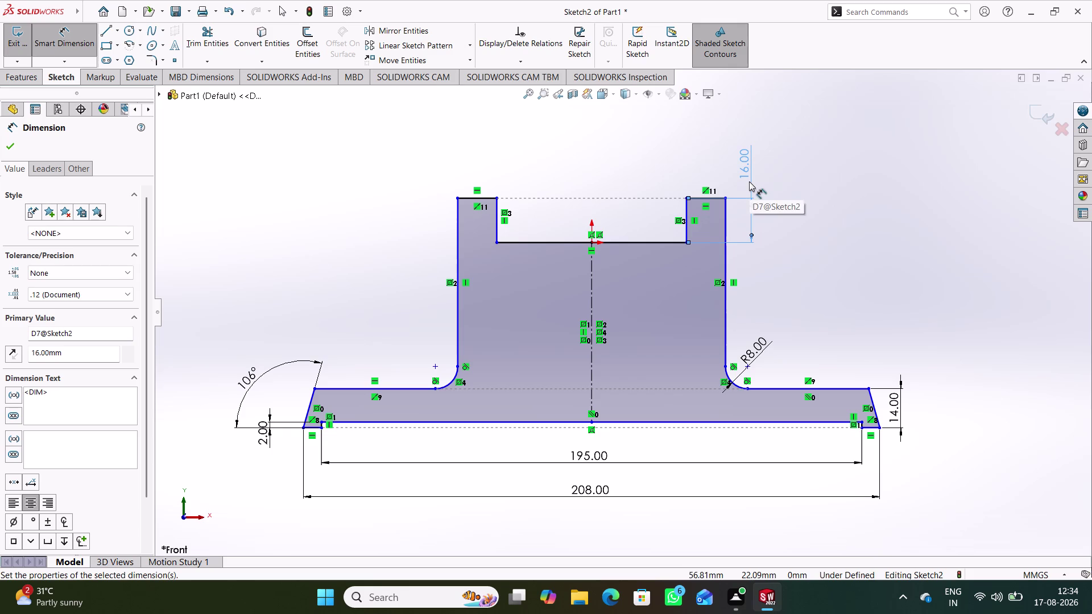
click(839, 260)
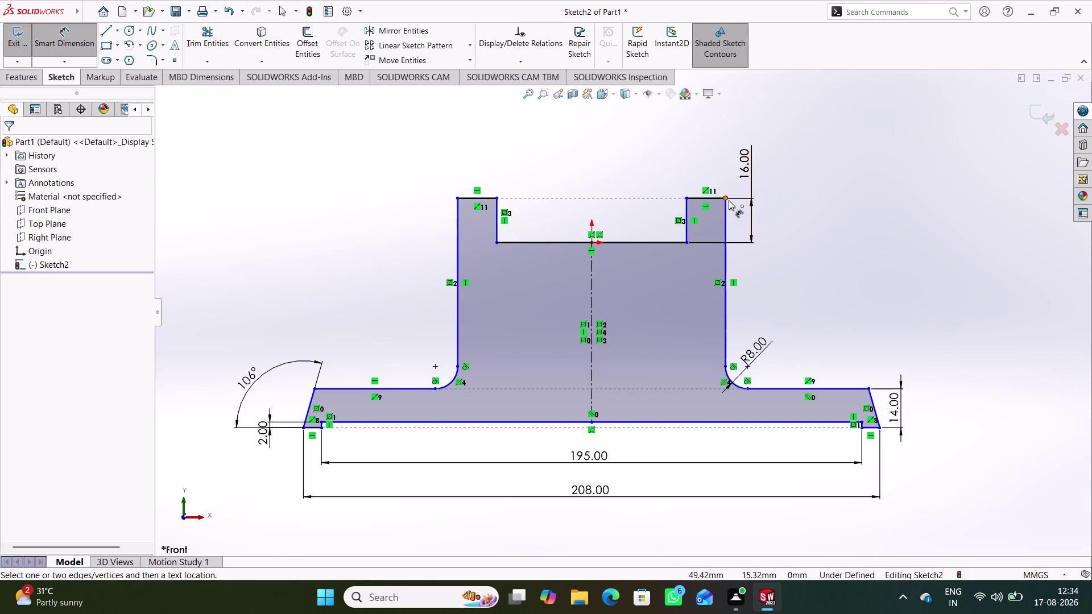
Dimension the overall profile height from top corner to bottom corner as 68 mm.
click(727, 198)
click(882, 427)
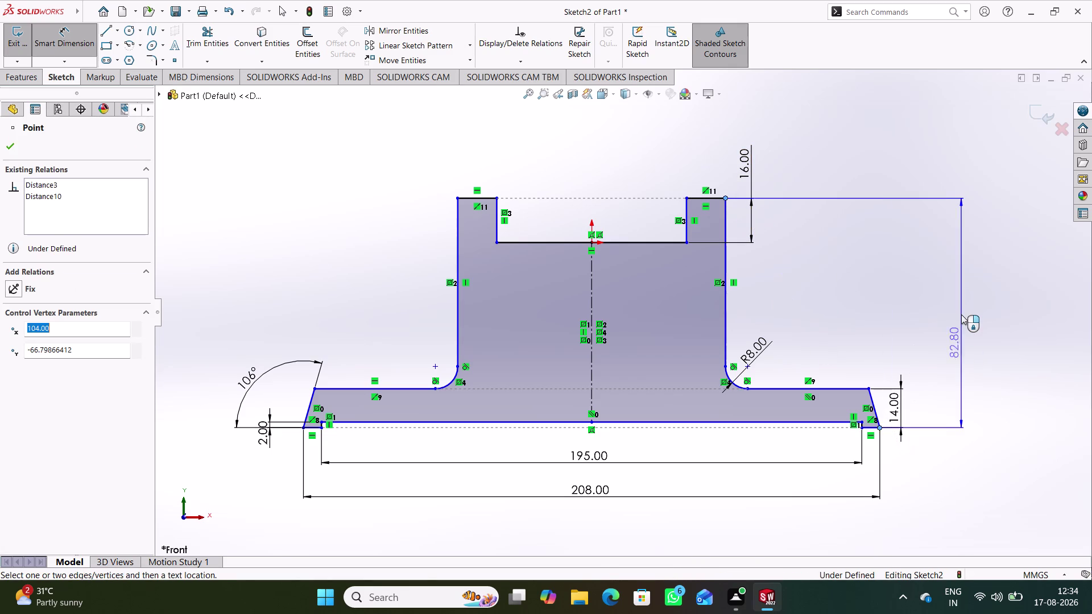
click(957, 304)
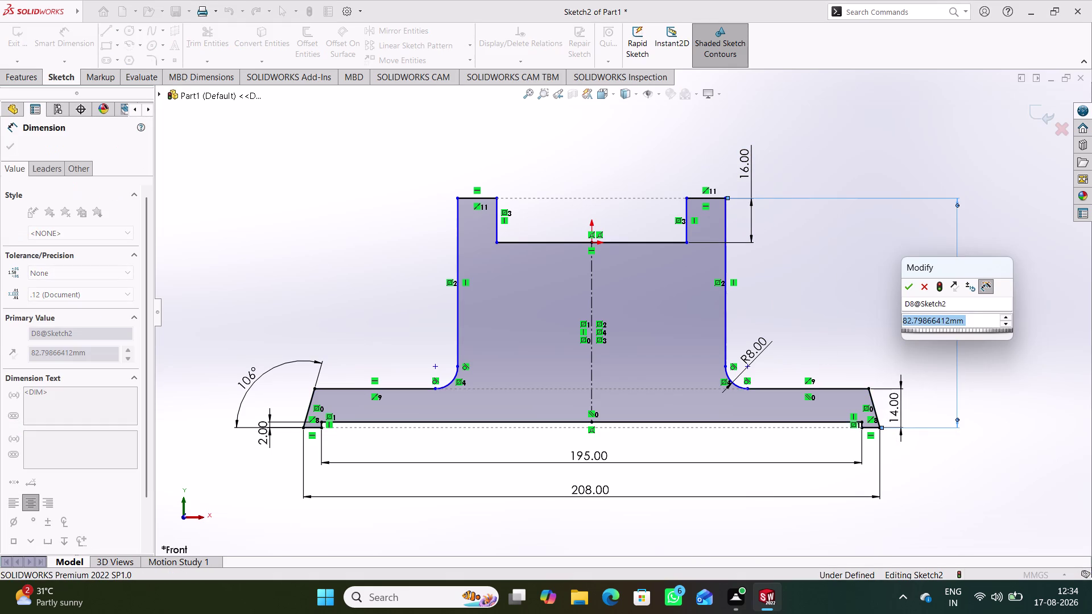
text(68)
key(Return)
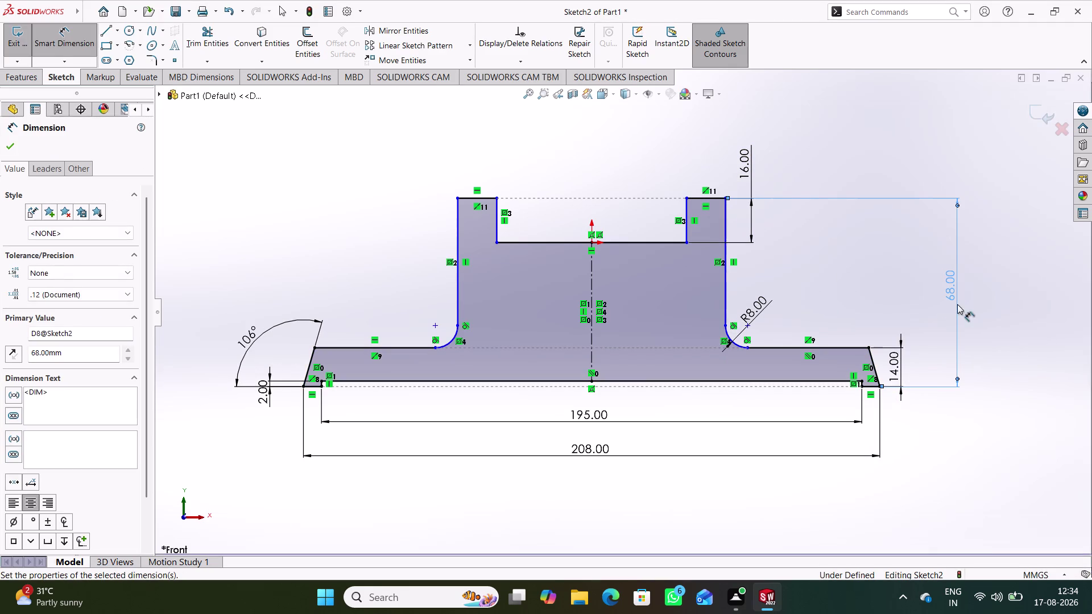
click(847, 291)
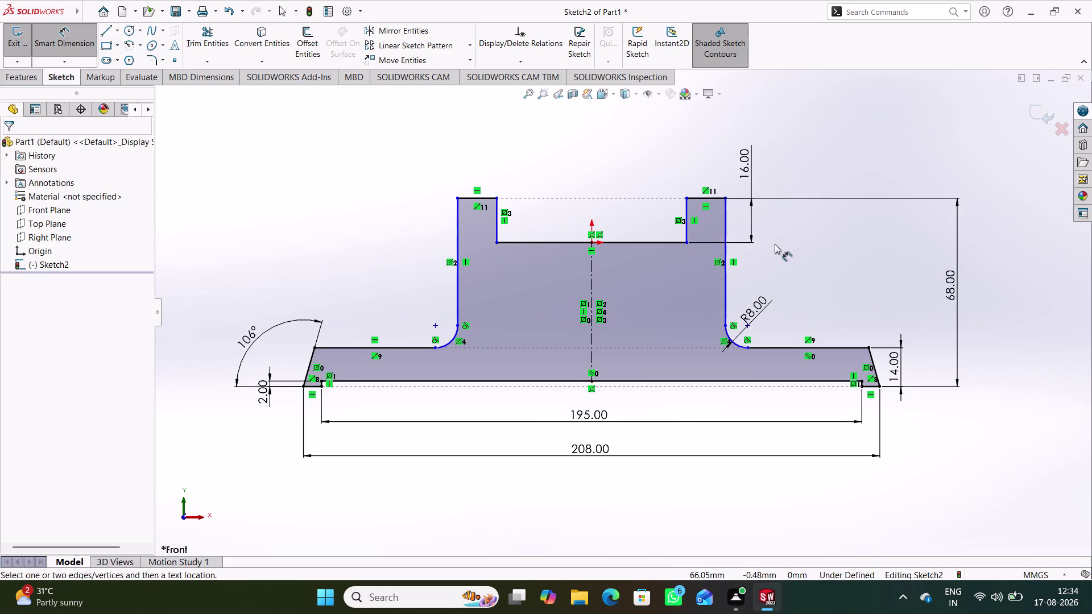
scroll(down, 3)
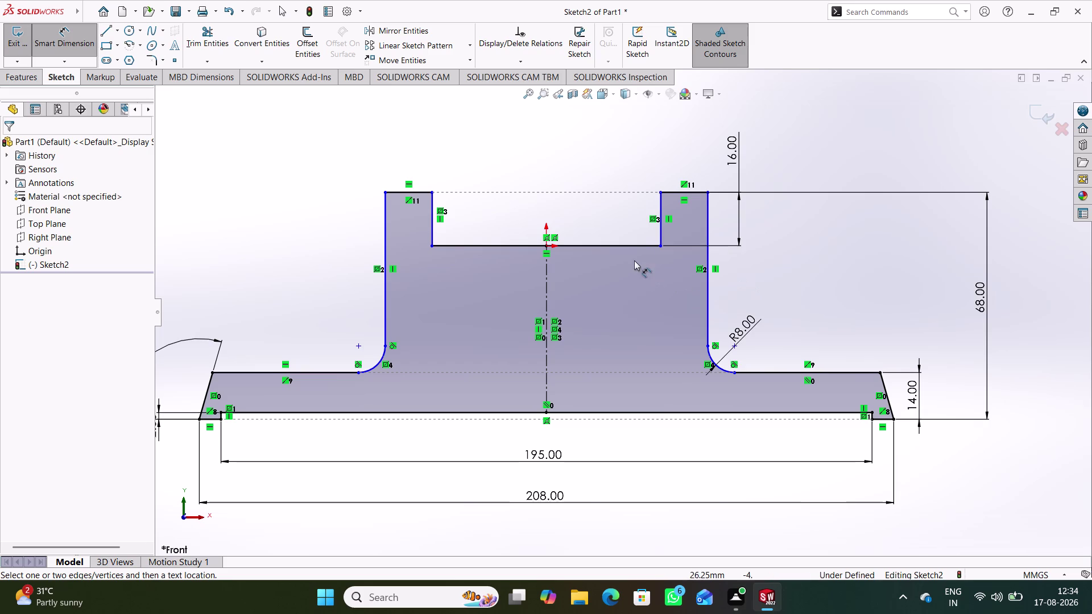
Dimension the slot floor between its left and right corners as 56 mm.
click(661, 245)
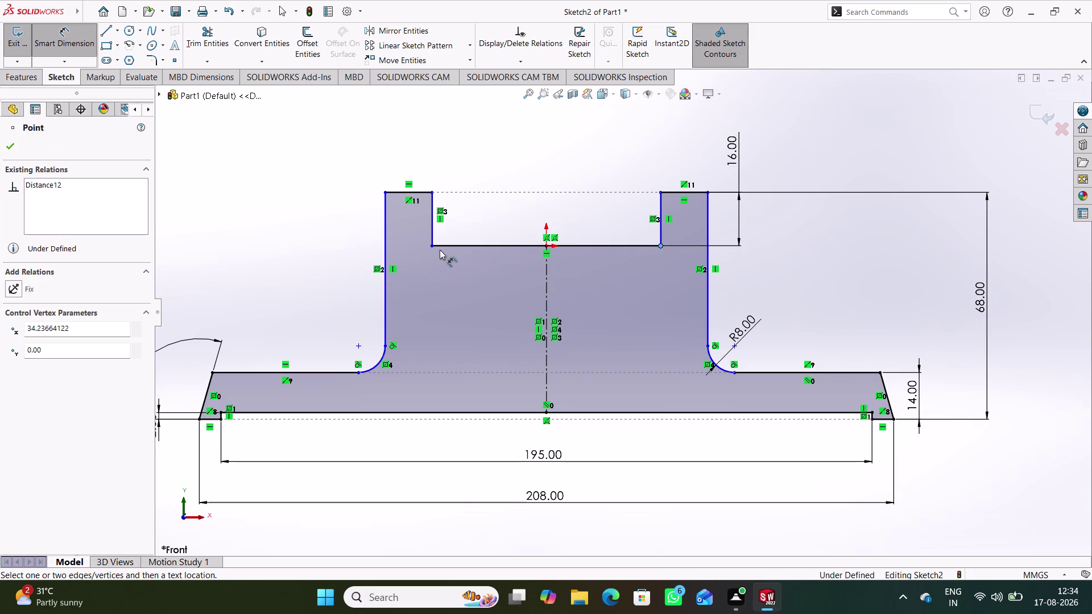
click(430, 246)
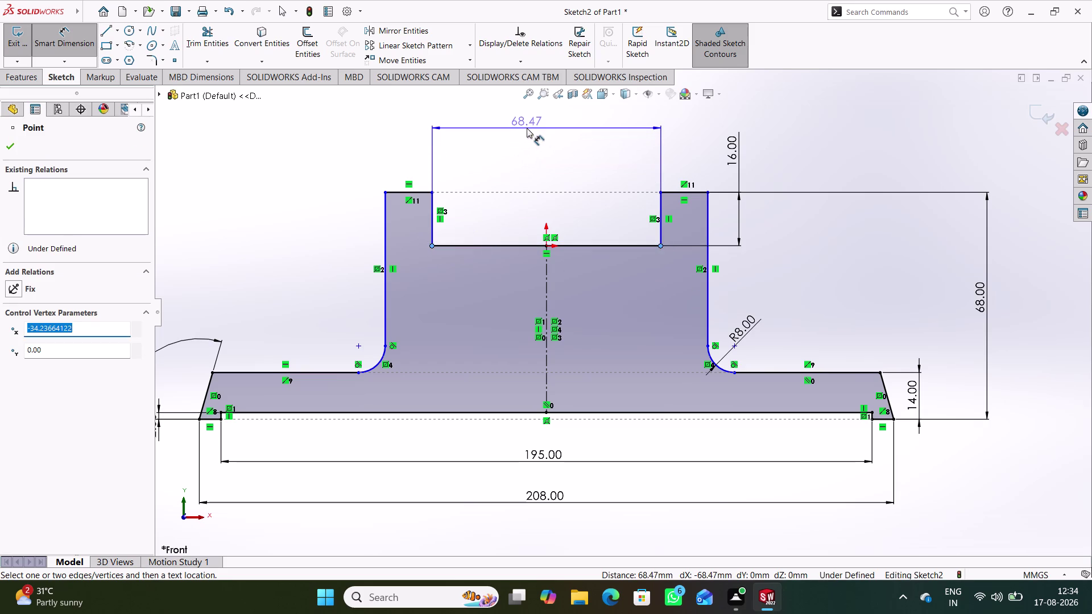
click(526, 128)
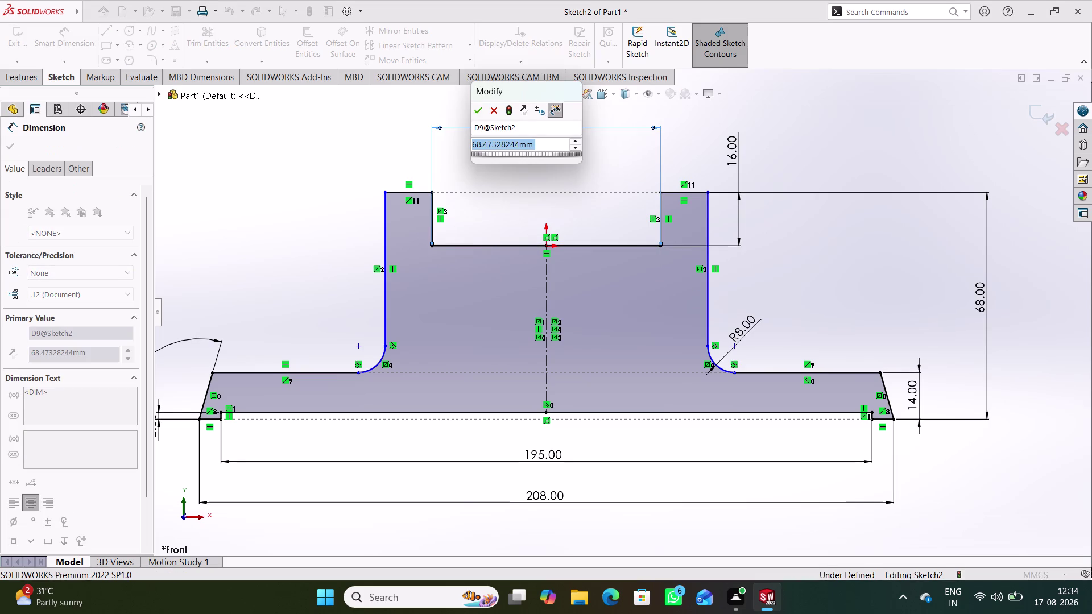
text(56)
key(Return)
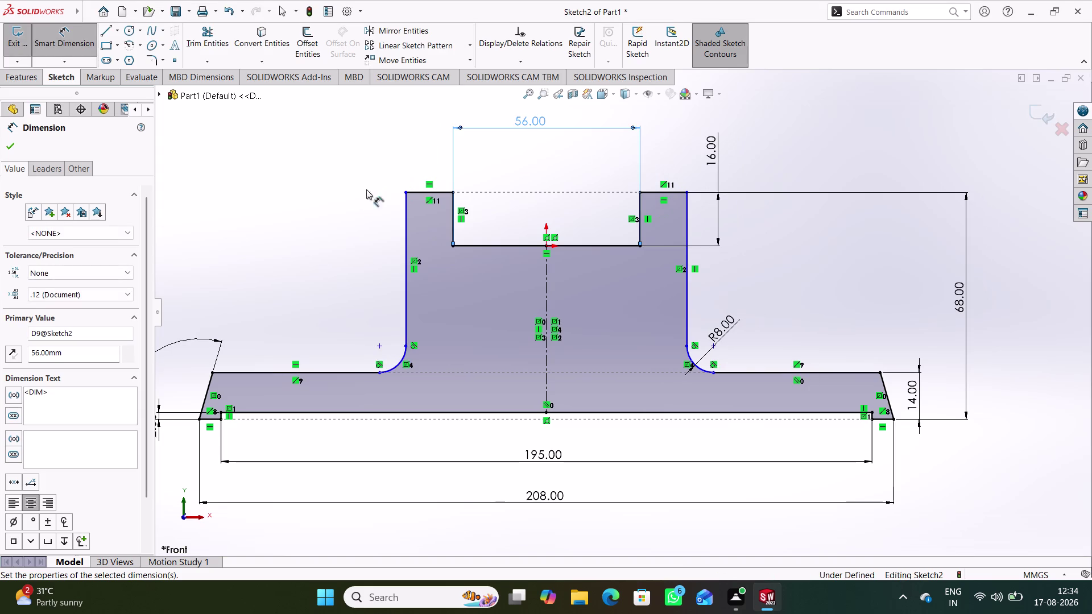
click(314, 224)
right_drag(306, 269, 327, 159)
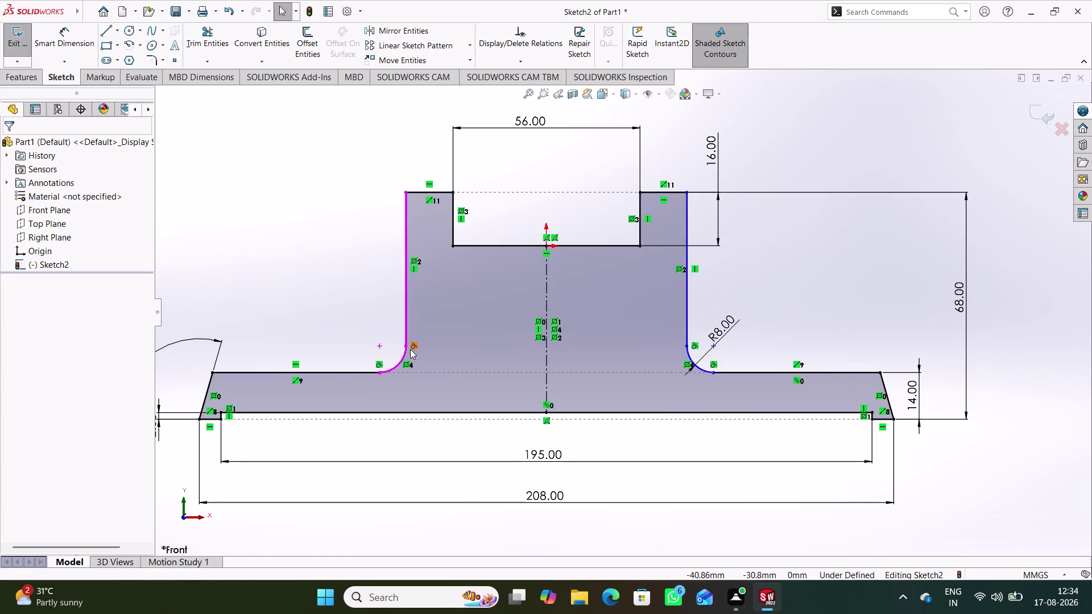
click(405, 346)
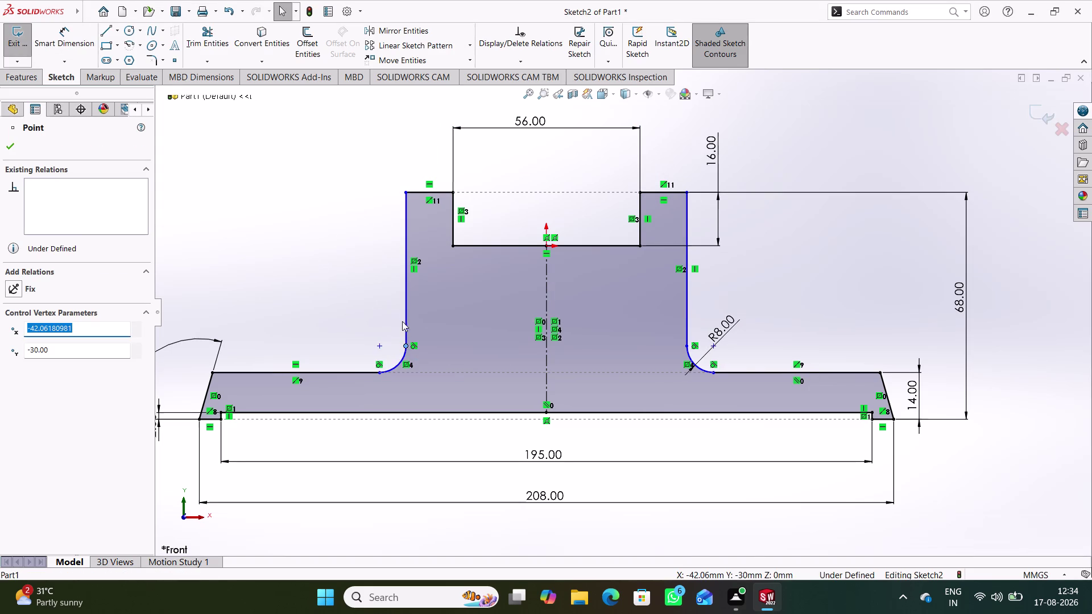
click(381, 333)
click(403, 344)
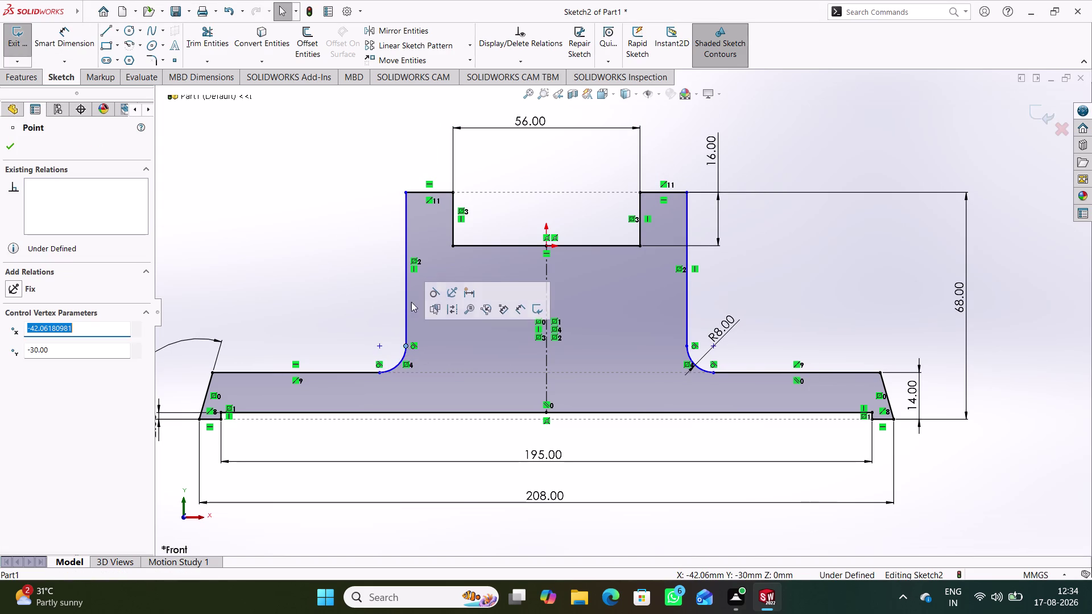
click(435, 295)
click(349, 295)
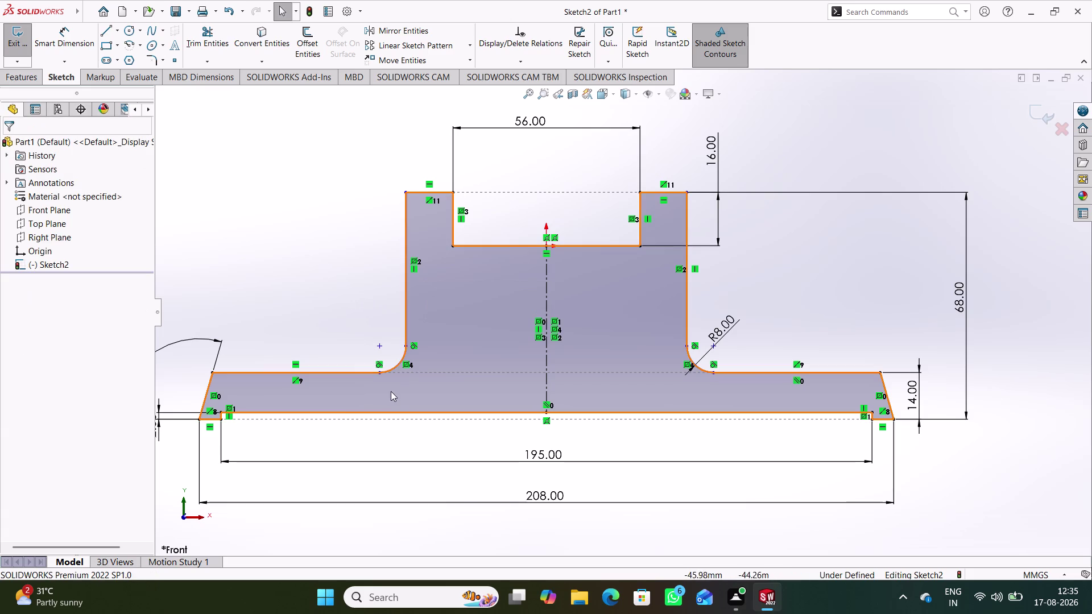
click(687, 348)
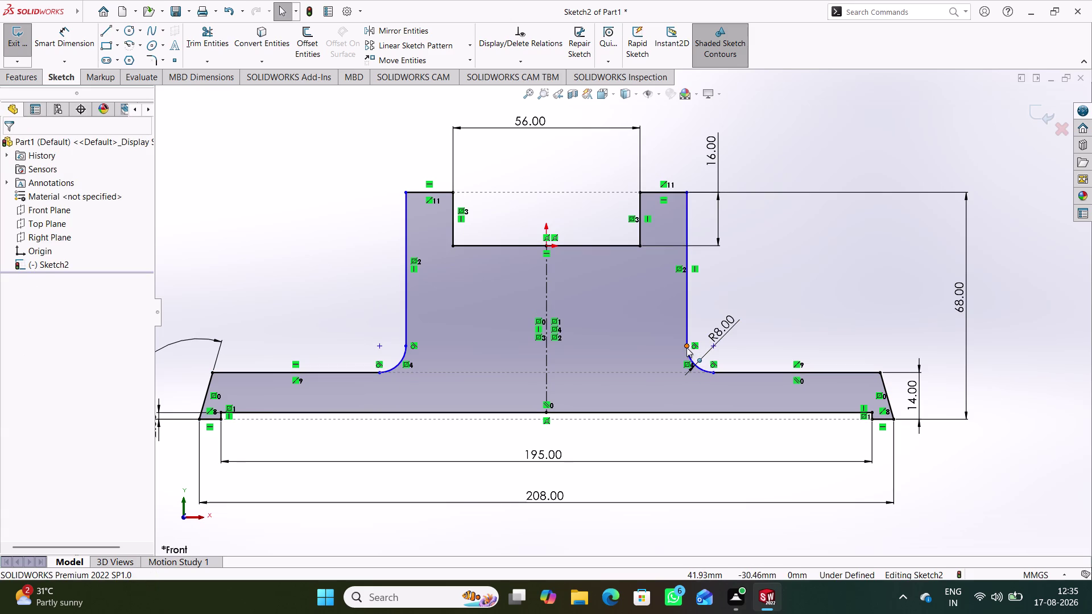
click(719, 299)
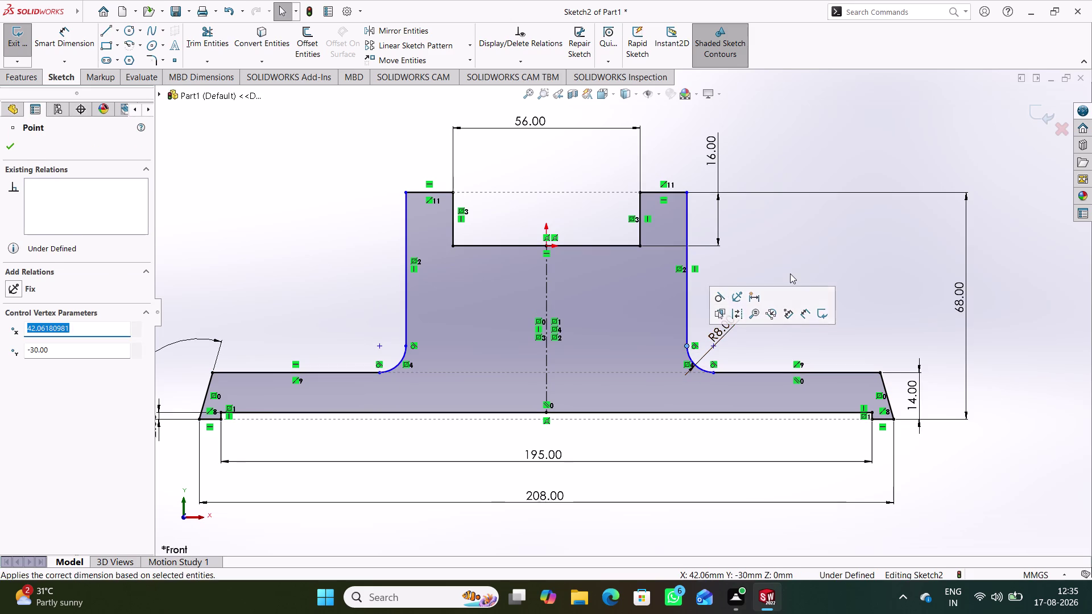
click(789, 274)
click(714, 370)
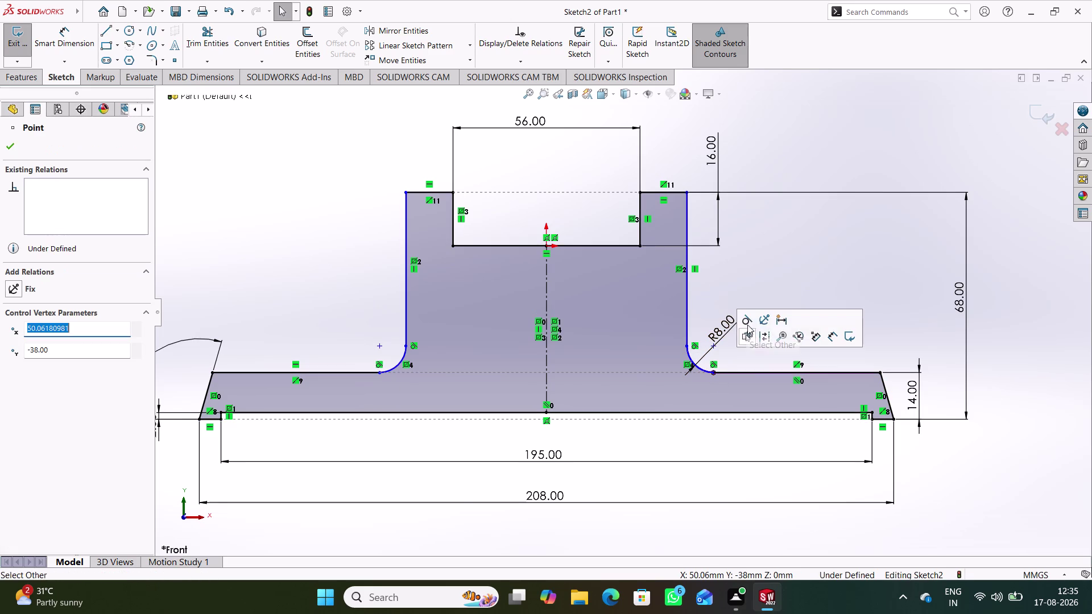
click(746, 319)
click(747, 287)
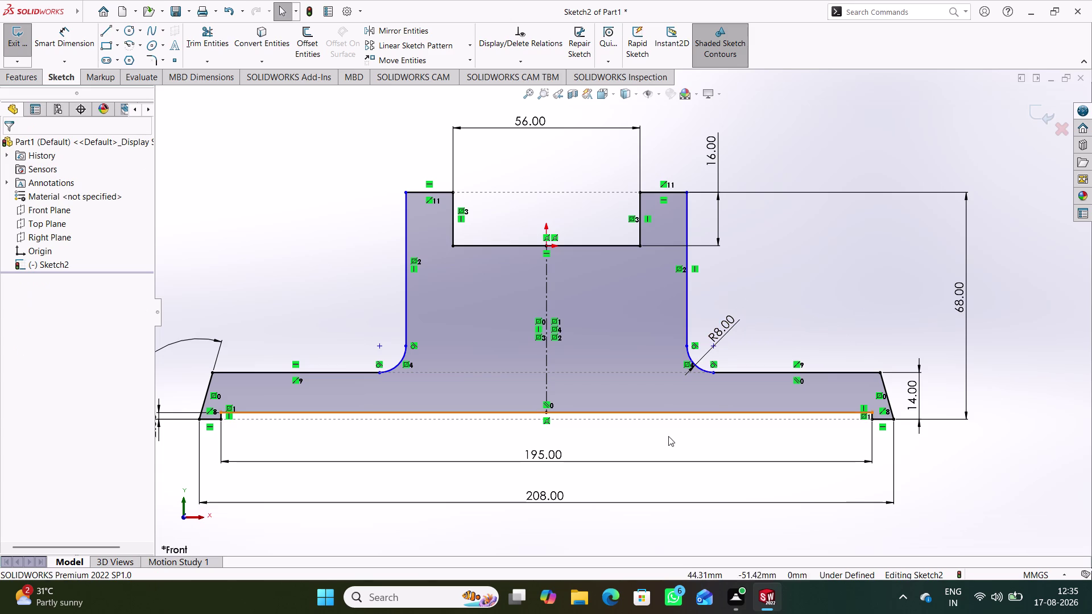